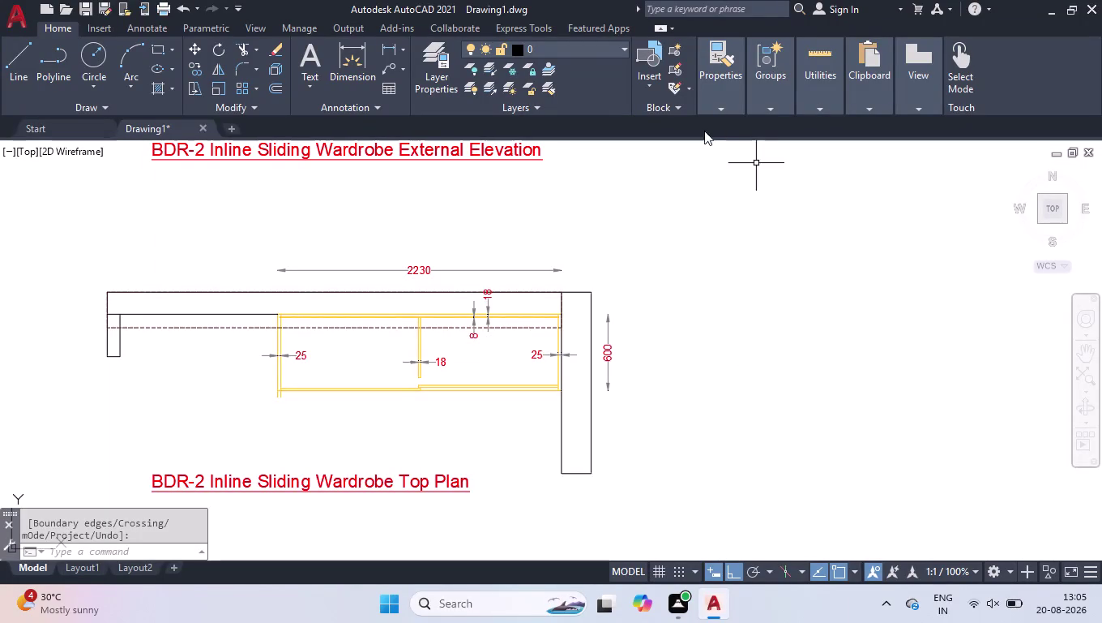
Change the ISO-25 dimension style's text height to 40.
scroll(up, 3)
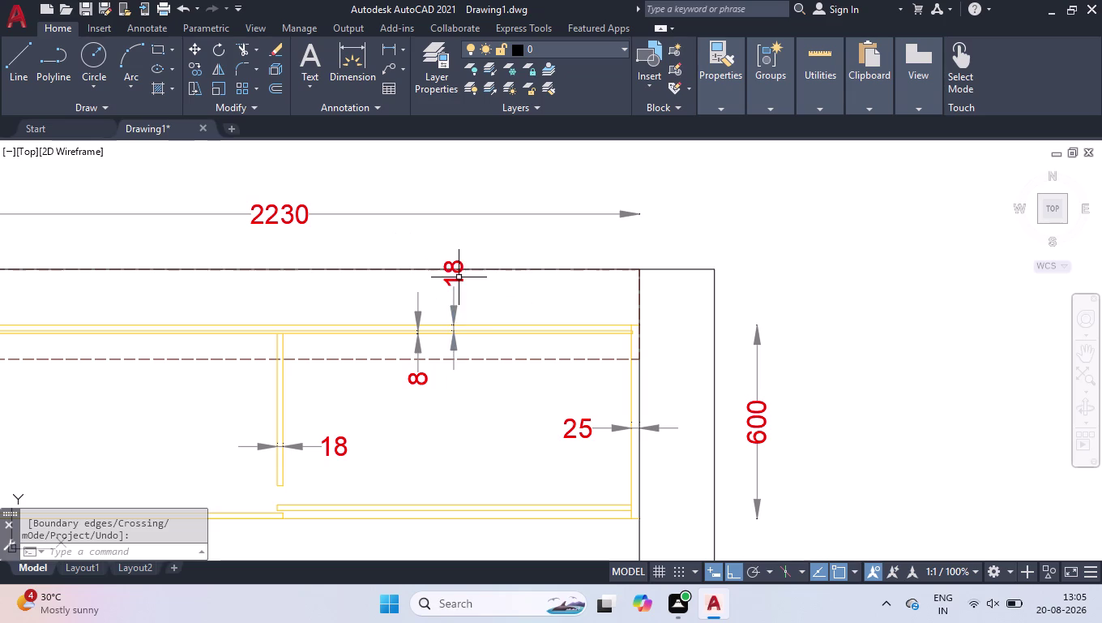
scroll(down, 3)
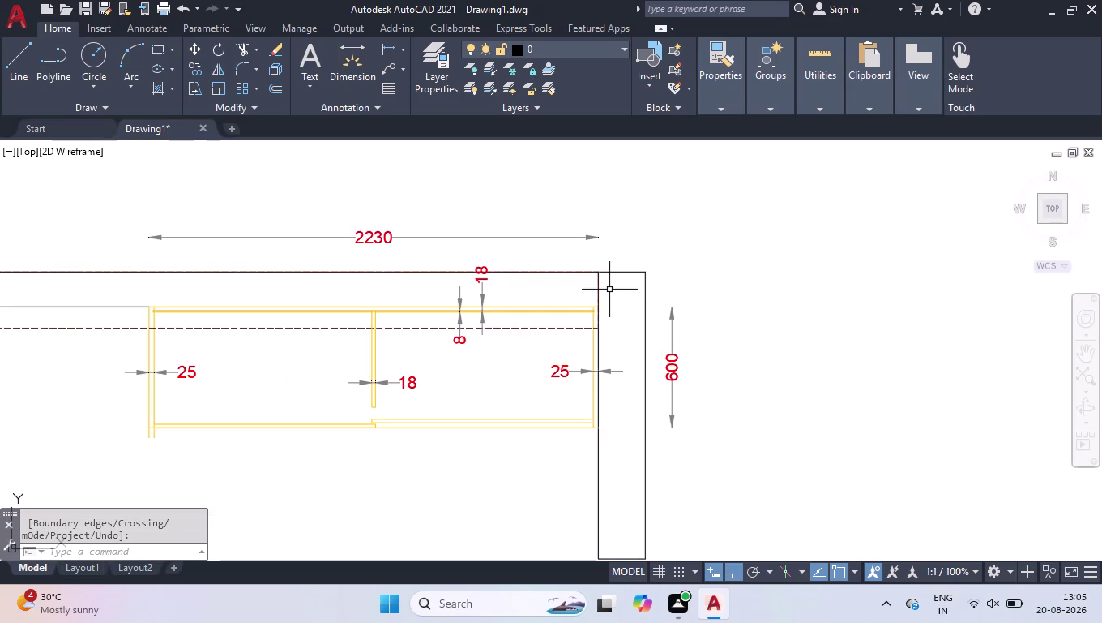
key(d)
key(Return)
click(719, 257)
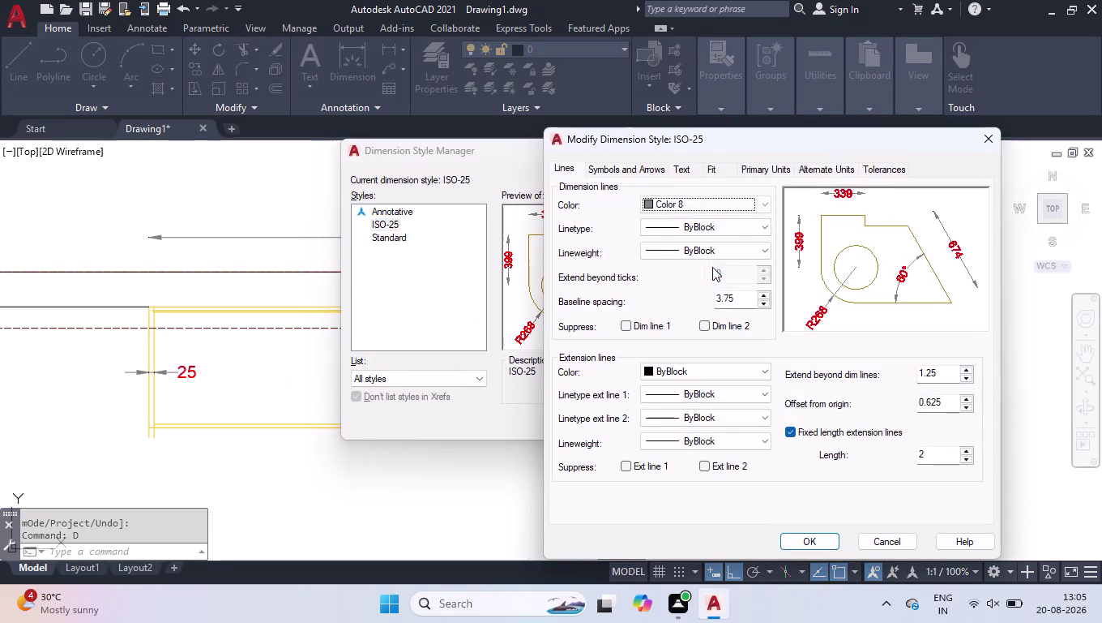
click(686, 174)
drag(750, 287, 675, 299)
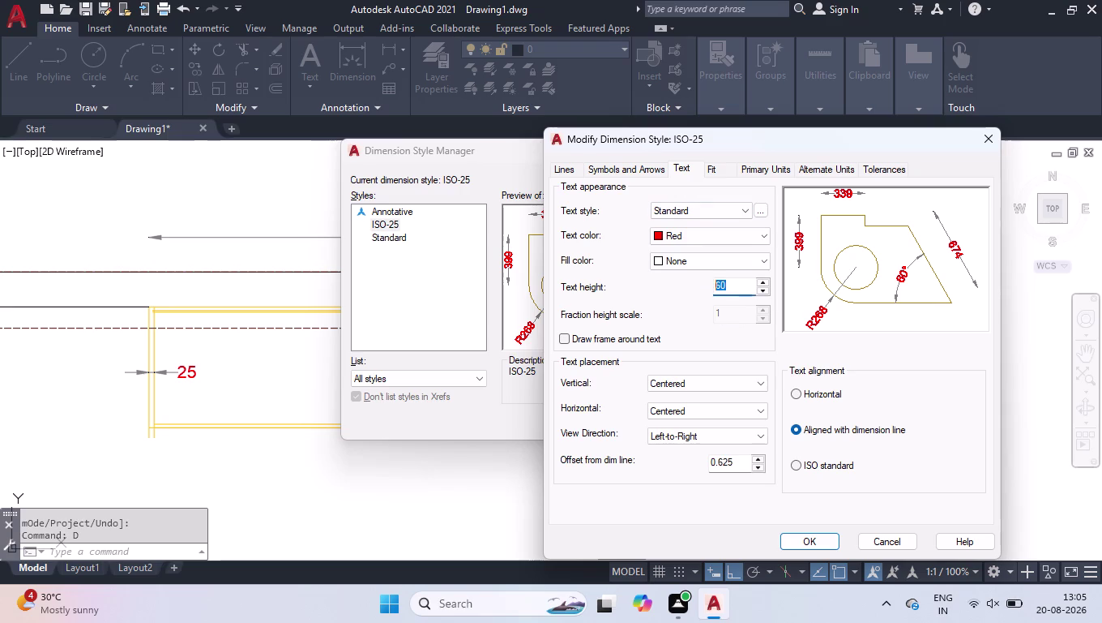
drag(676, 299, 671, 300)
text(40)
key(Return)
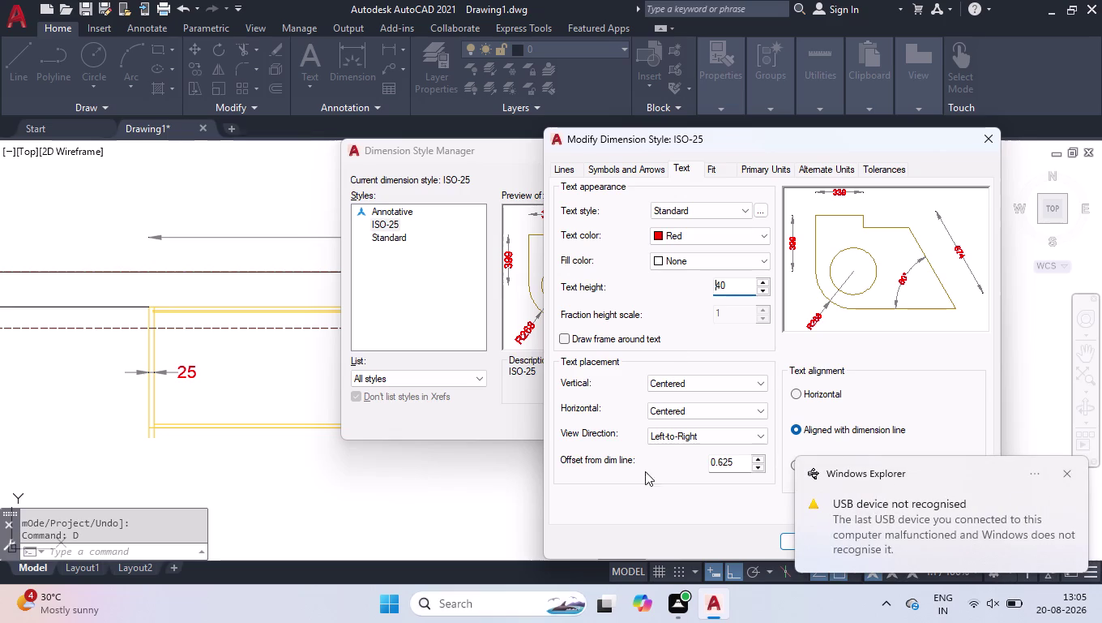
Accept the ISO-25 changes and close the Dimension Style Manager.
click(1064, 472)
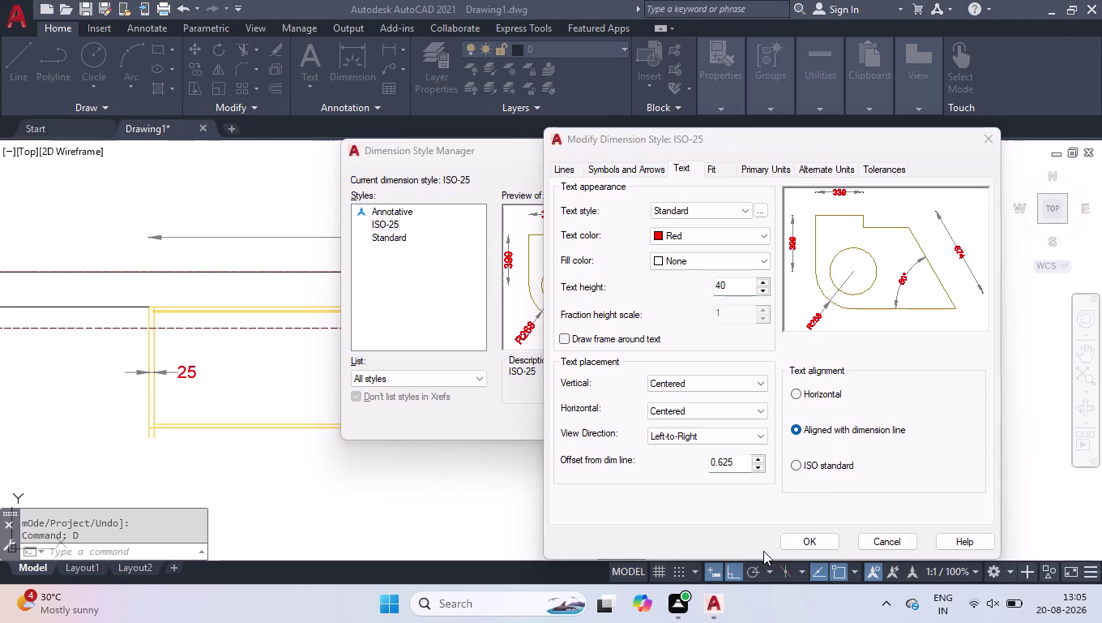
click(797, 543)
scroll(down, 3)
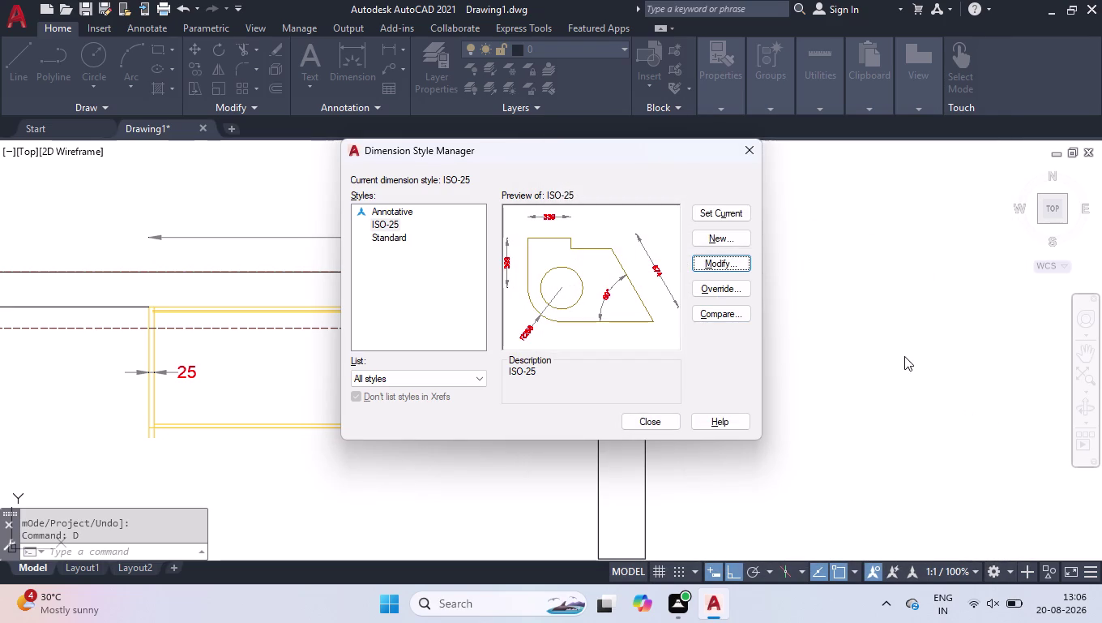
scroll(down, 3)
click(709, 210)
click(642, 428)
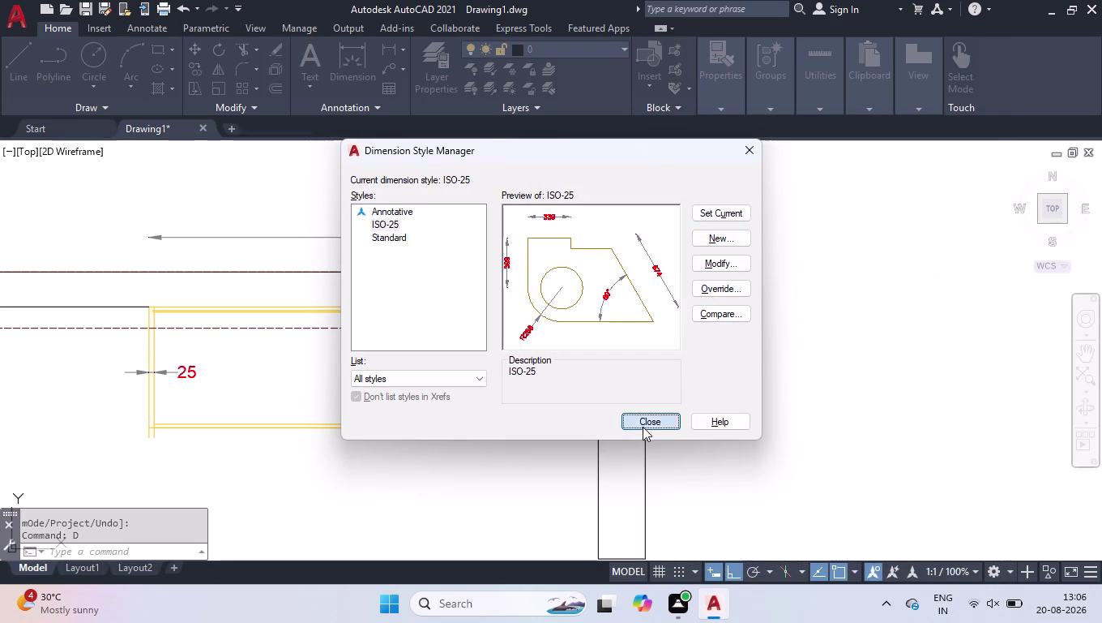
scroll(down, 3)
Switch to Layout1 and delete its default viewport.
scroll(down, 3)
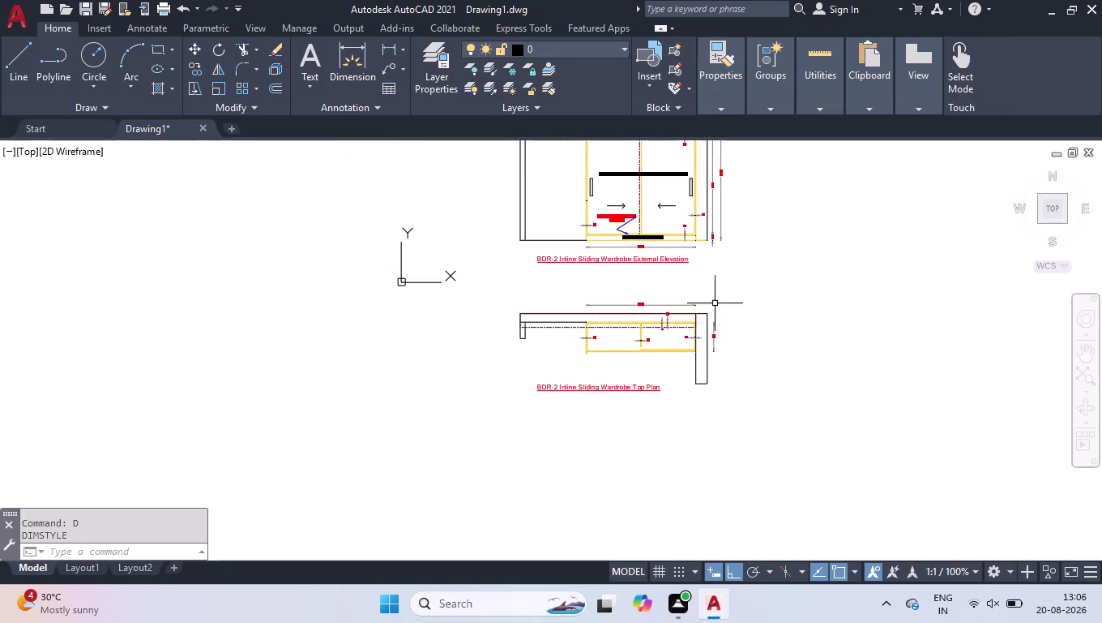
scroll(up, 3)
scroll(up, 3)
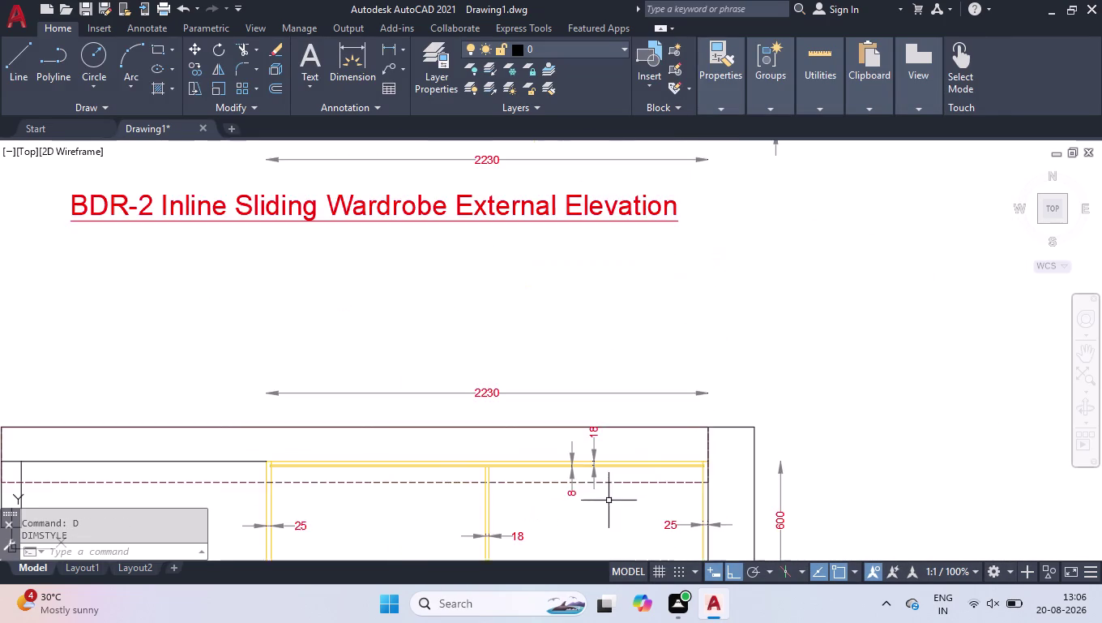
scroll(up, 3)
scroll(down, 3)
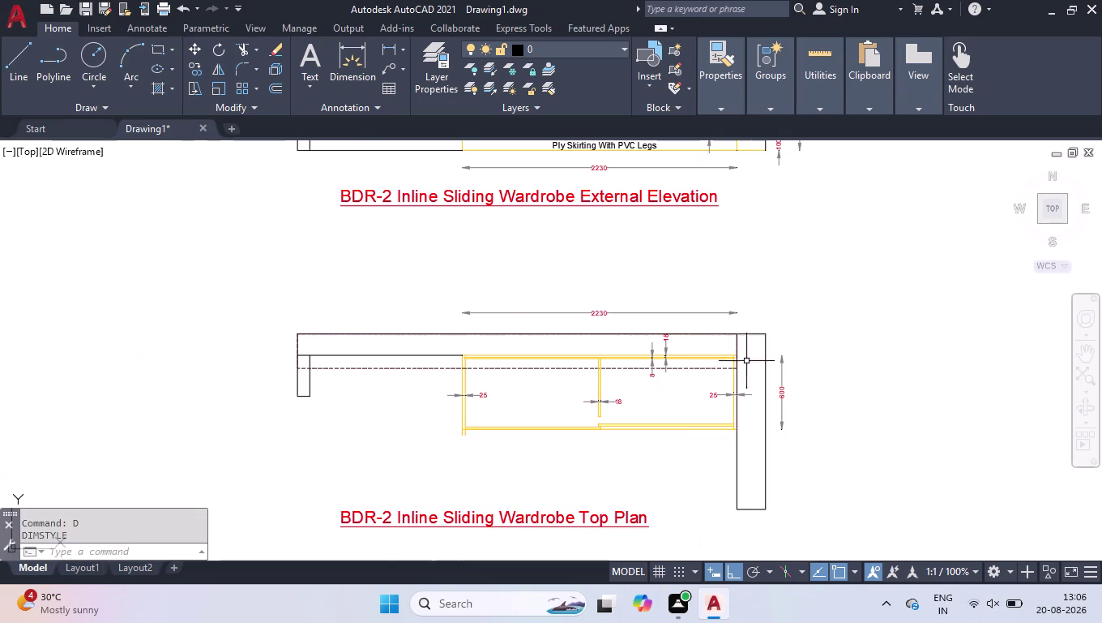
scroll(down, 3)
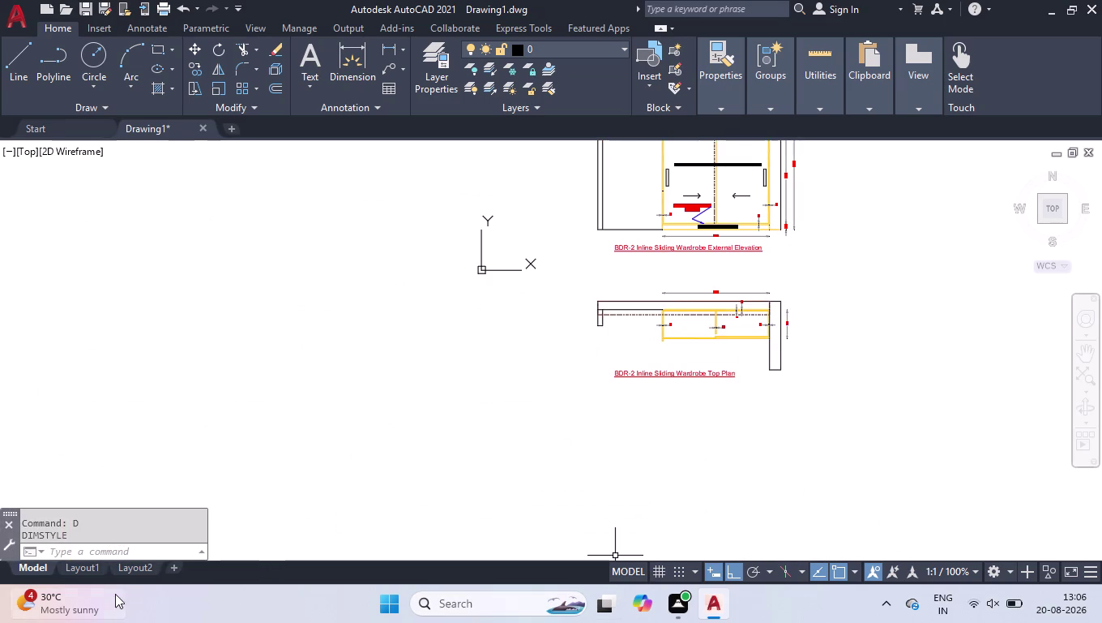
click(78, 567)
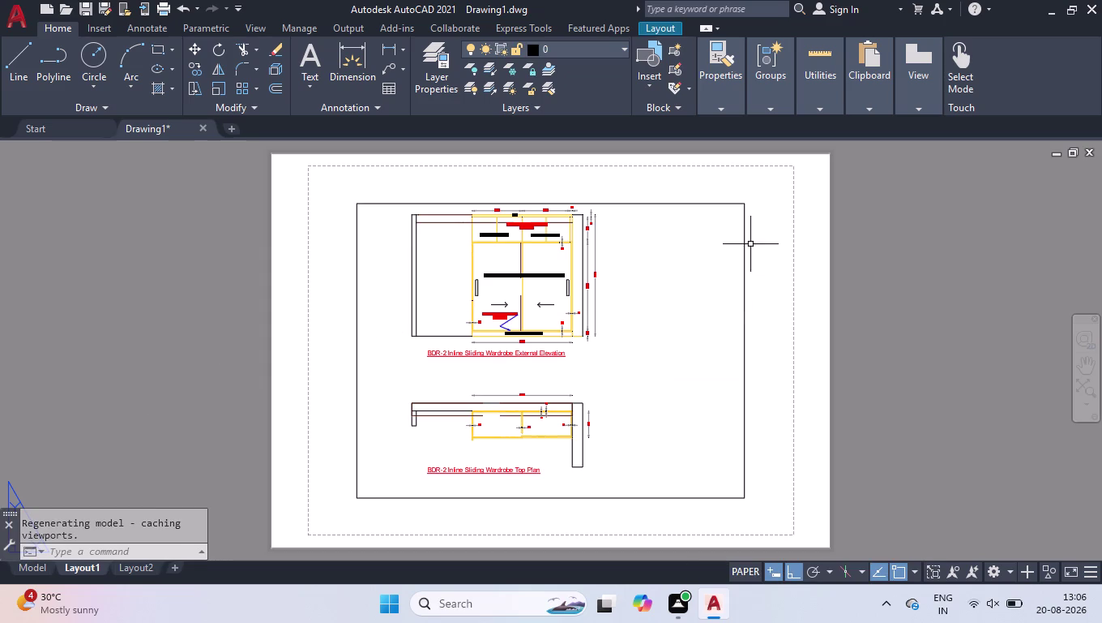
click(744, 209)
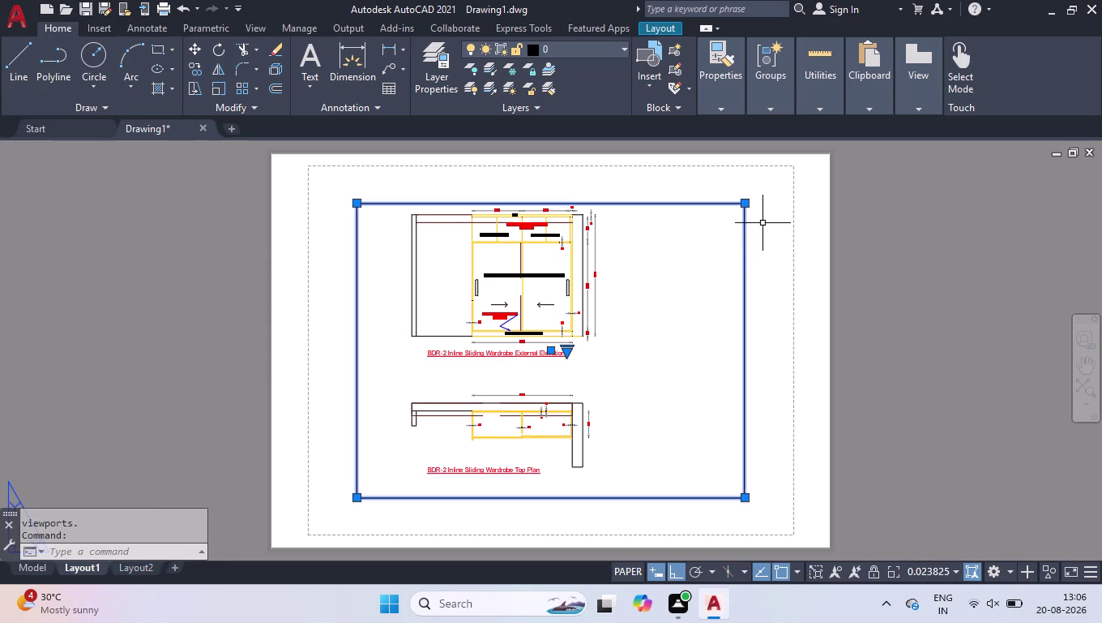
key(Delete)
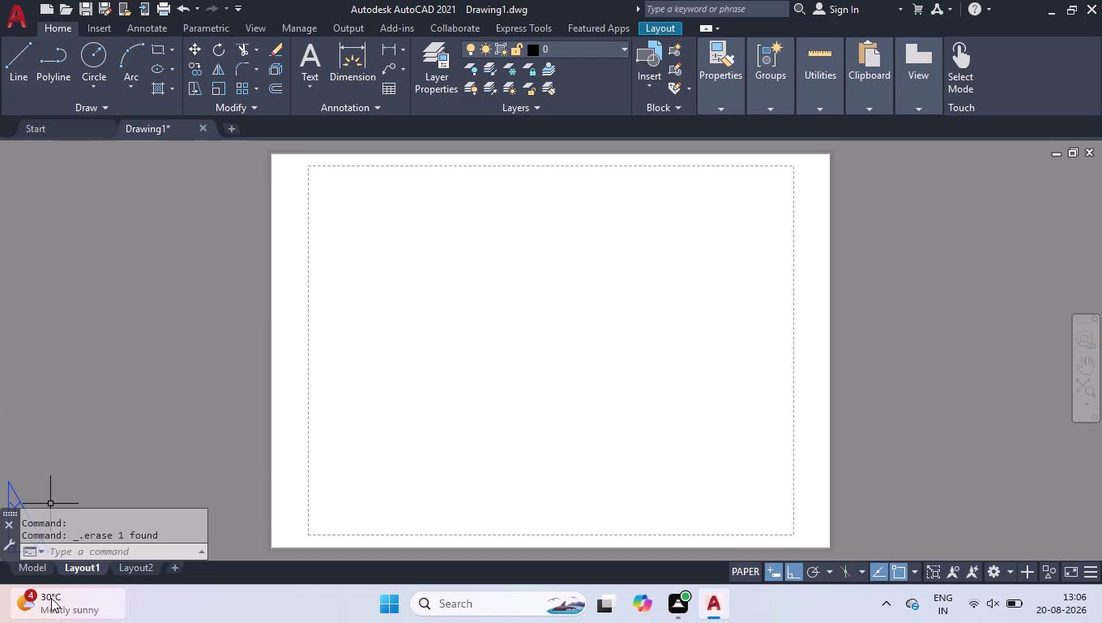
Edit Layout1's page setup to plot with DWG To PDF.pc3.
right_click(69, 569)
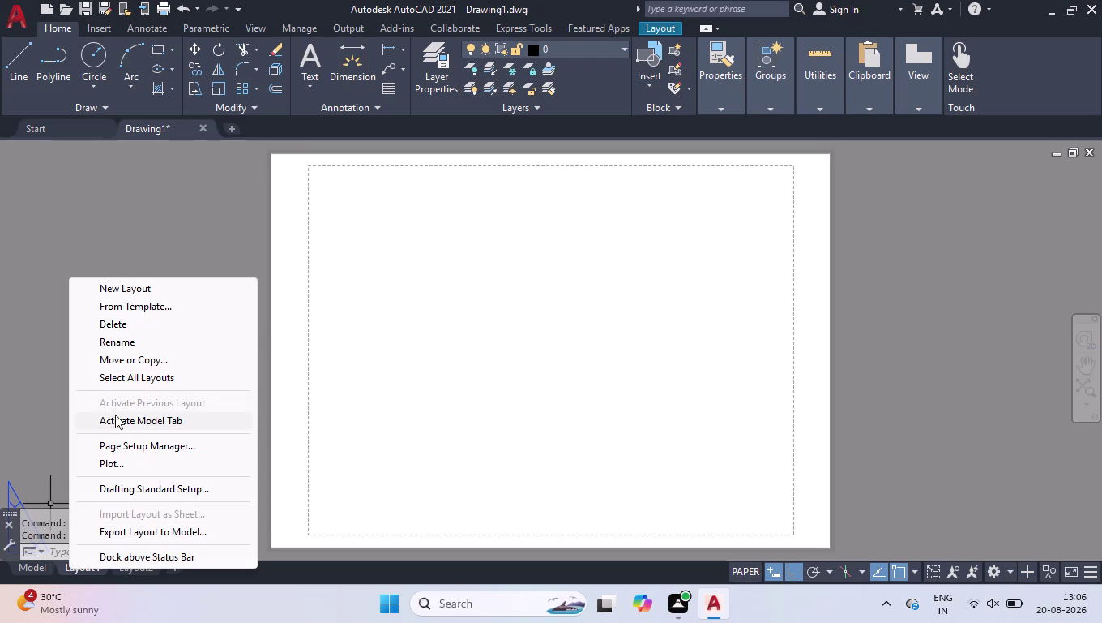
click(160, 443)
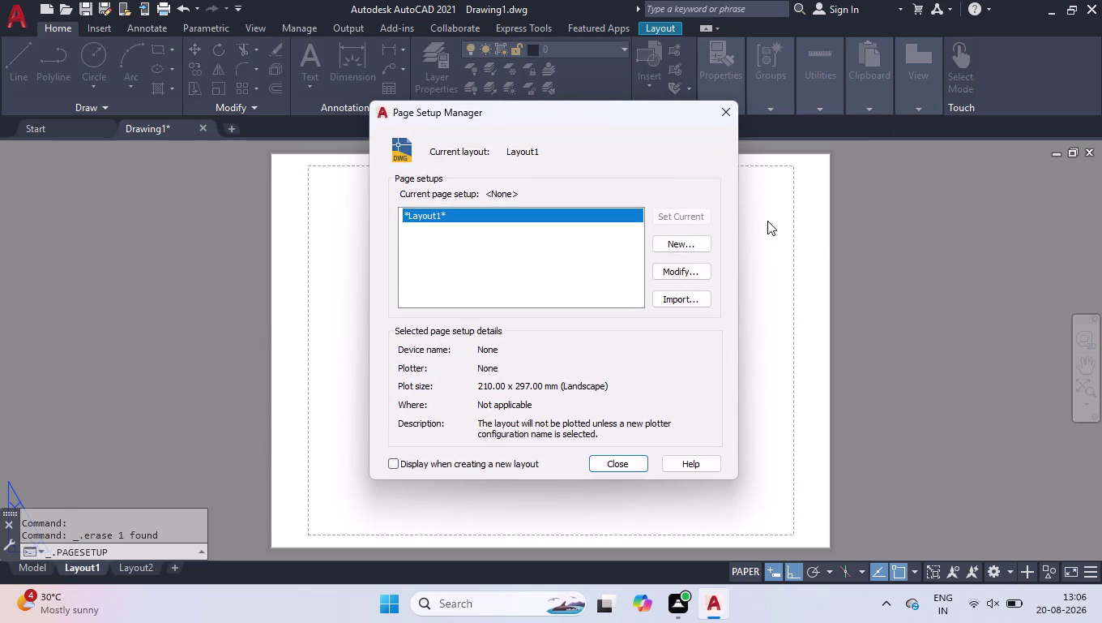
click(709, 270)
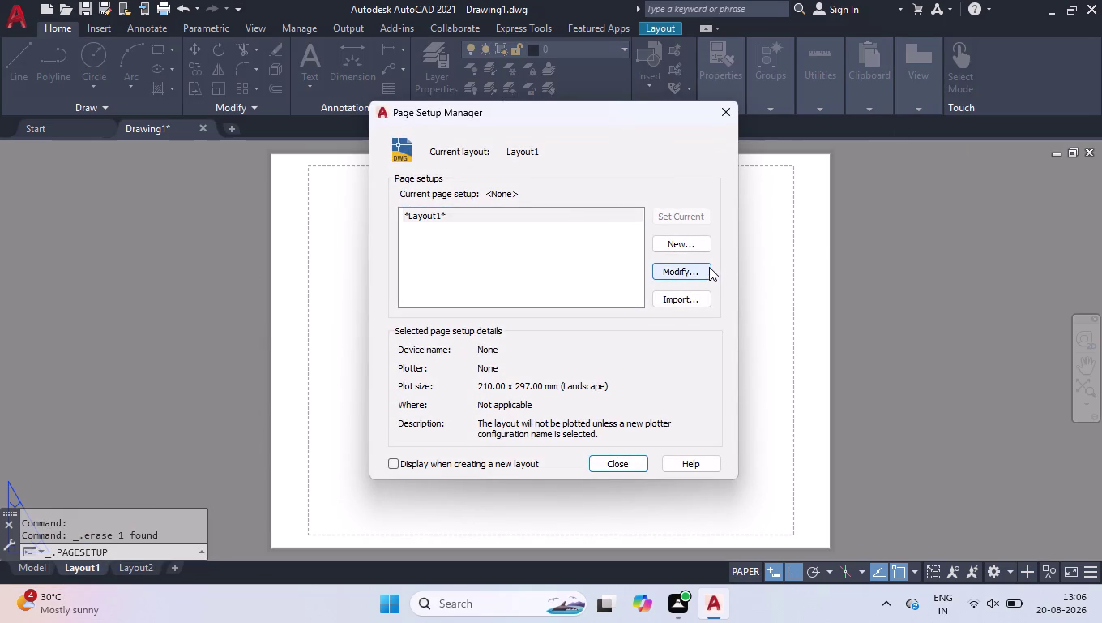
click(395, 187)
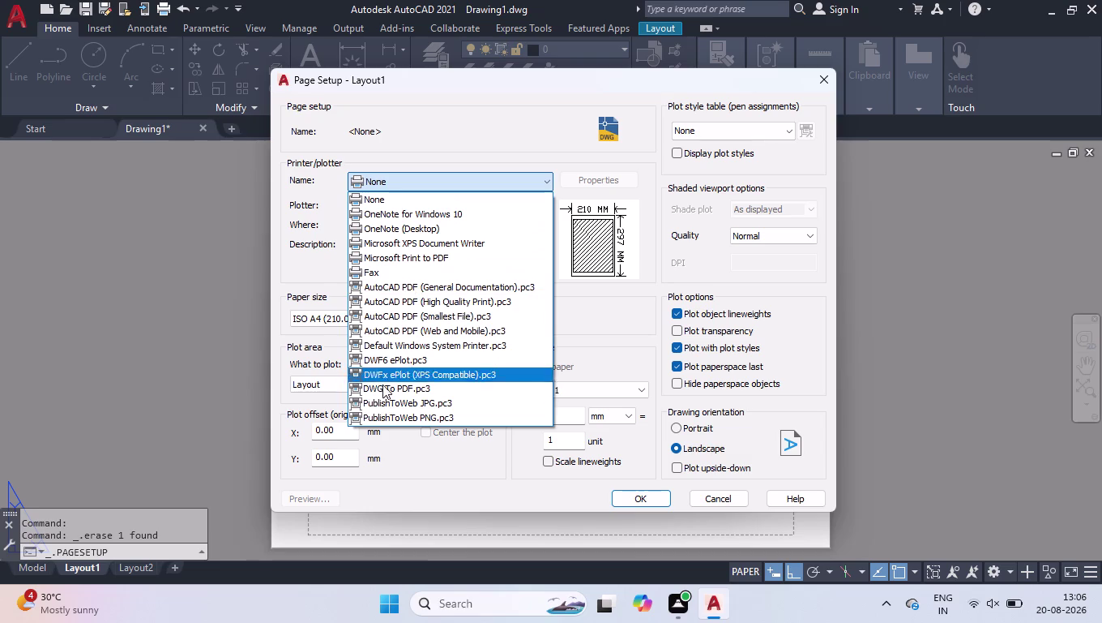
click(393, 387)
Choose ISO full bleed A3 (297 x 420 mm) paper and close the Page Setup Manager.
click(408, 315)
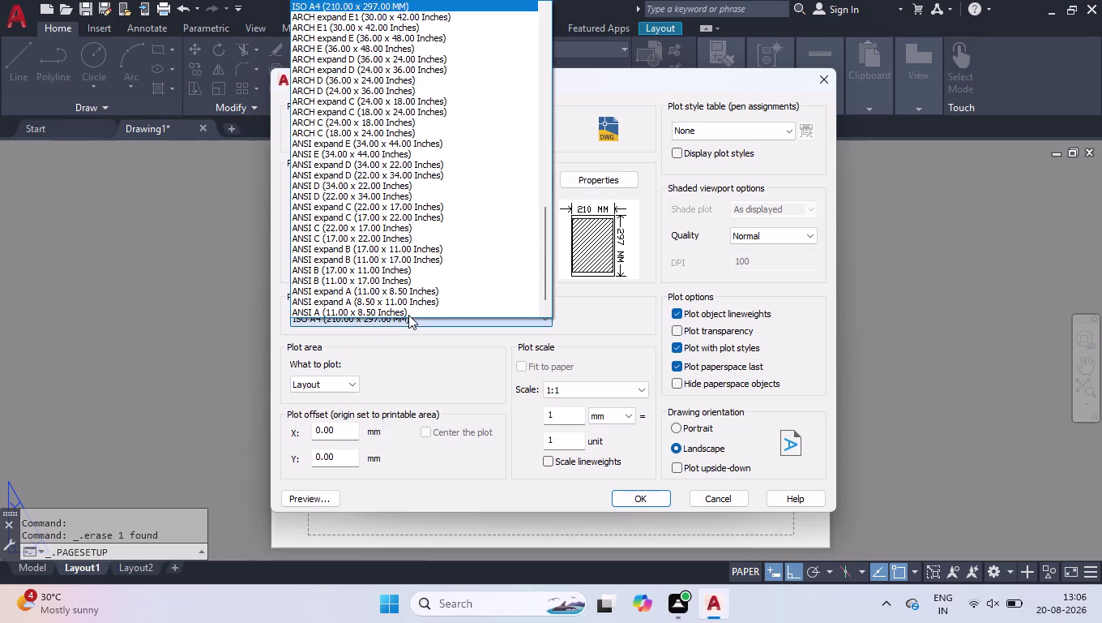
scroll(up, 3)
scroll(up, 3)
scroll(up, 3)
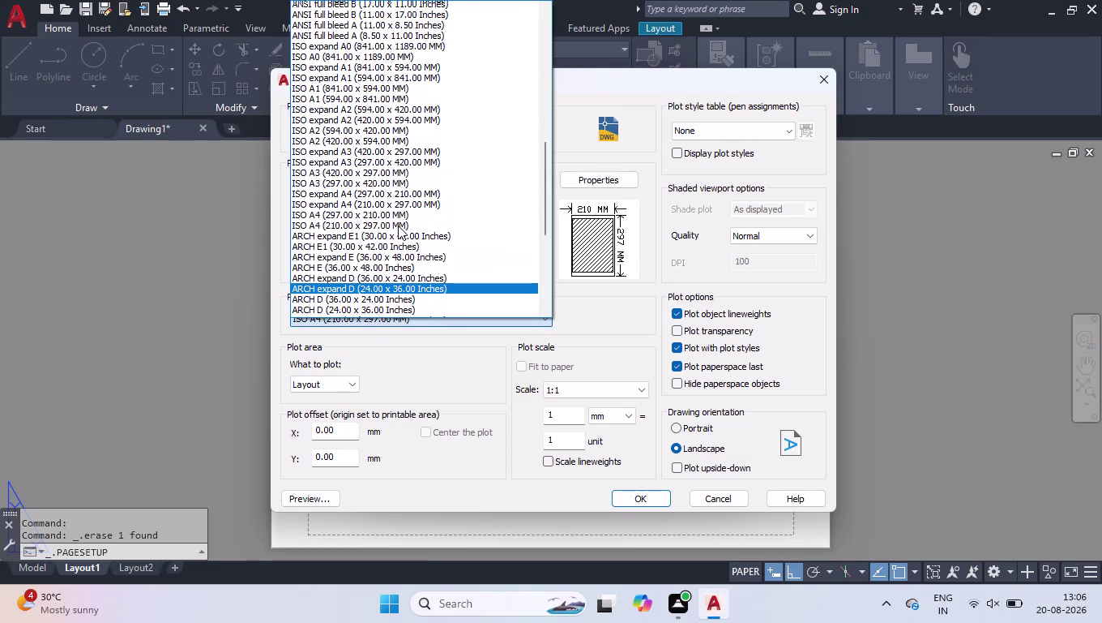
scroll(down, 3)
scroll(up, 3)
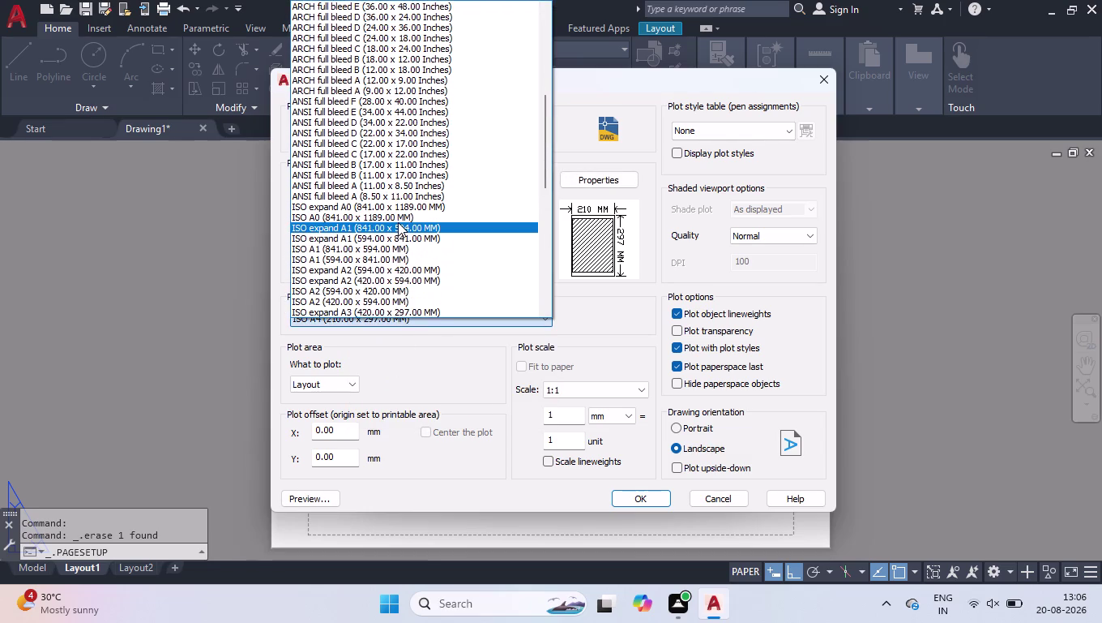
scroll(up, 3)
scroll(up, 3)
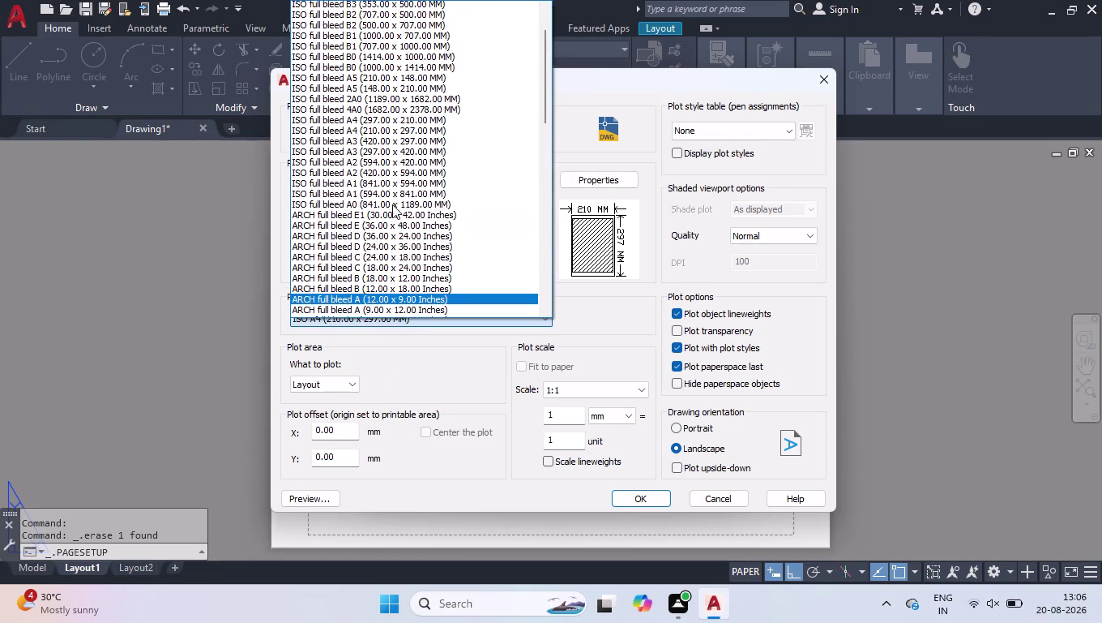
scroll(up, 3)
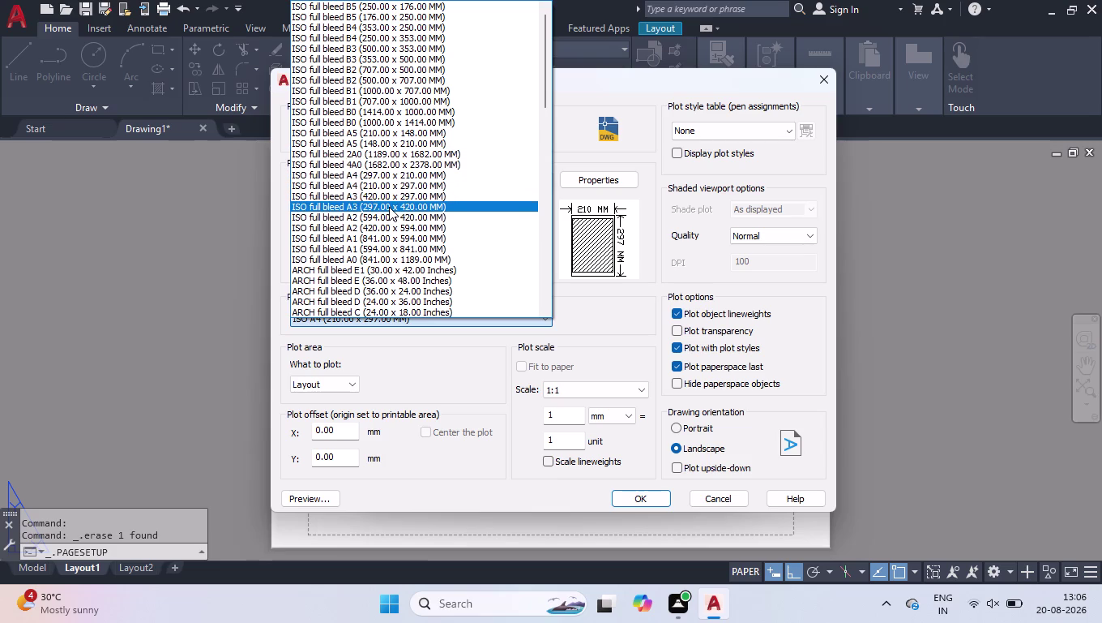
click(389, 207)
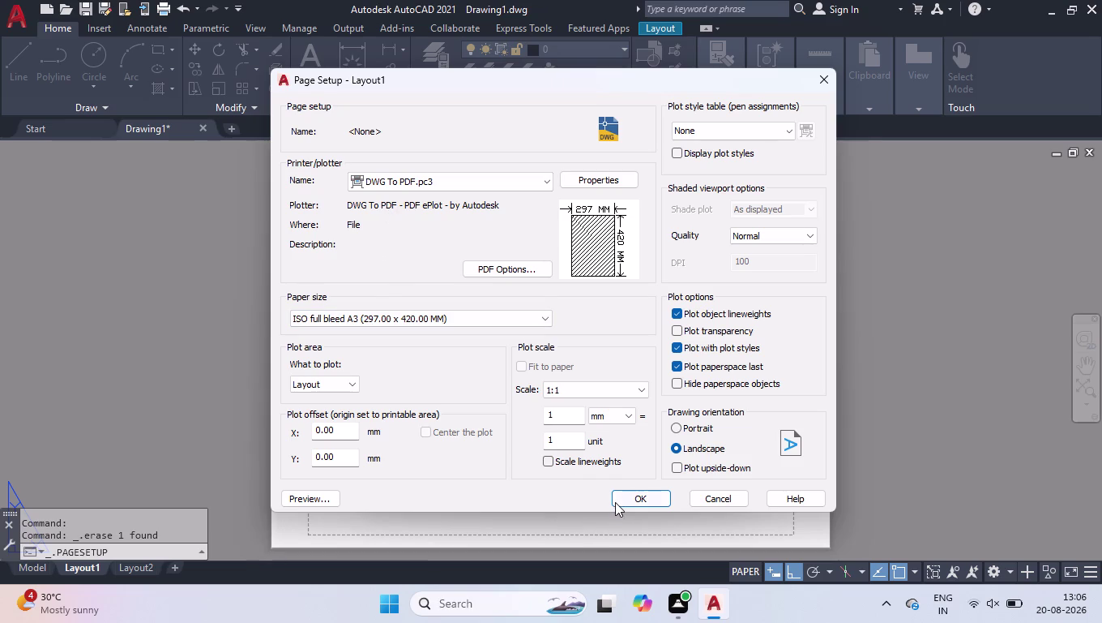
click(613, 500)
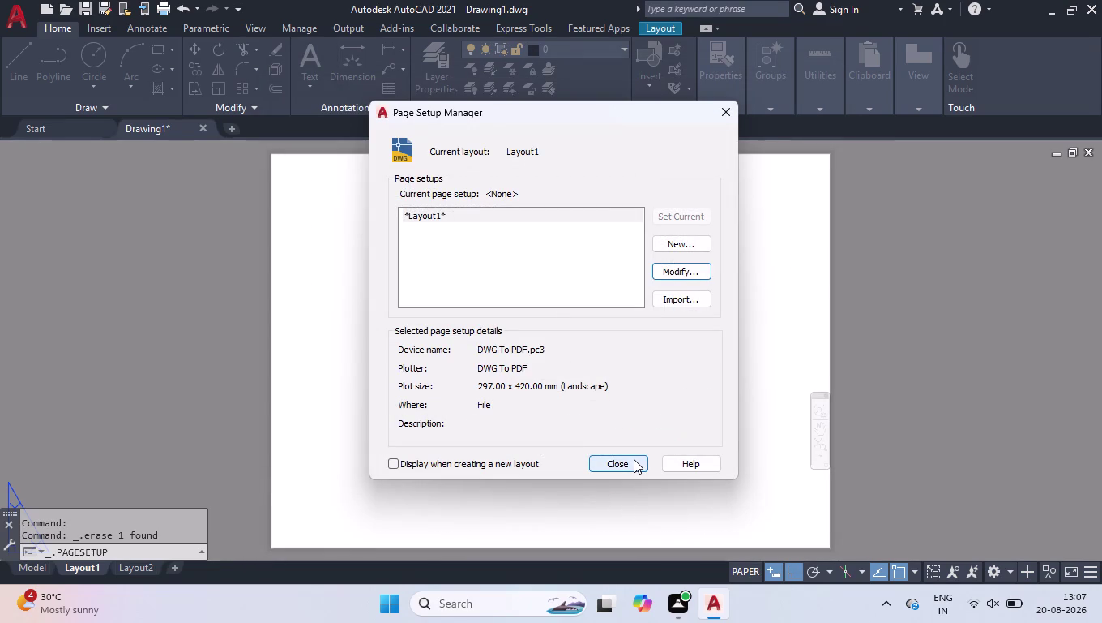
click(634, 458)
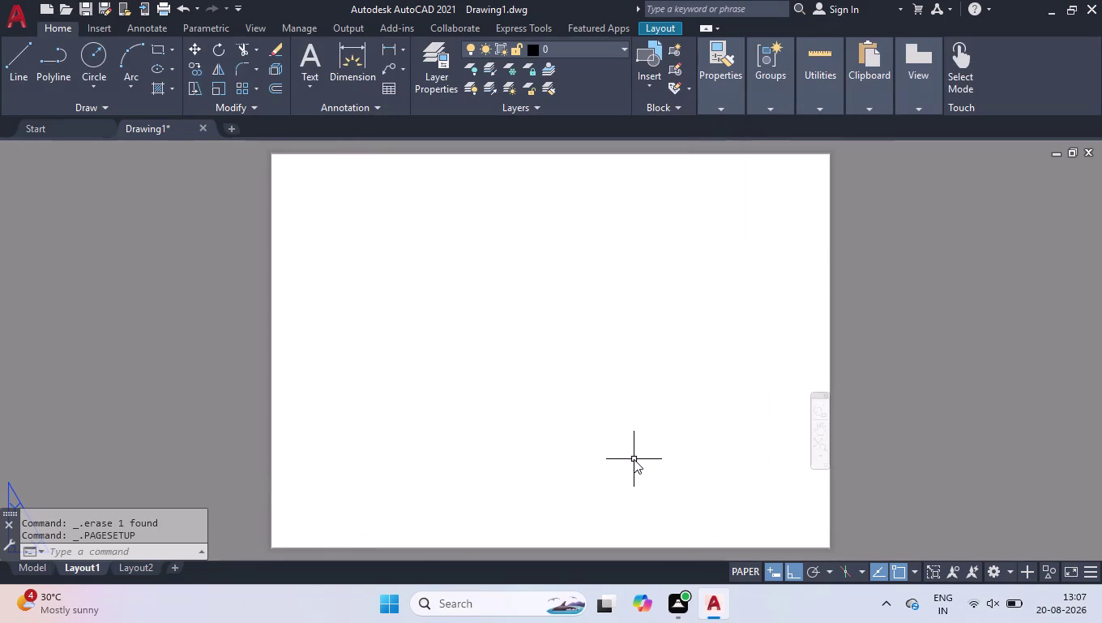
Create an MV viewport from 0,0 to 297,420, then erase it as mis-sized.
text(mv)
key(Return)
text(0)
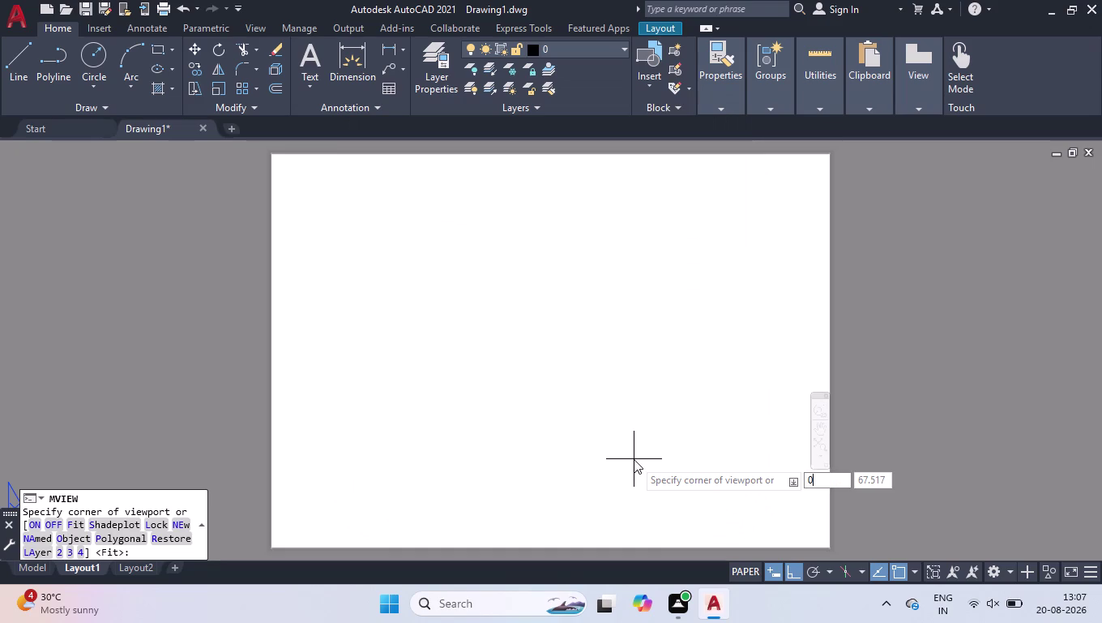
text(,0)
key(Return)
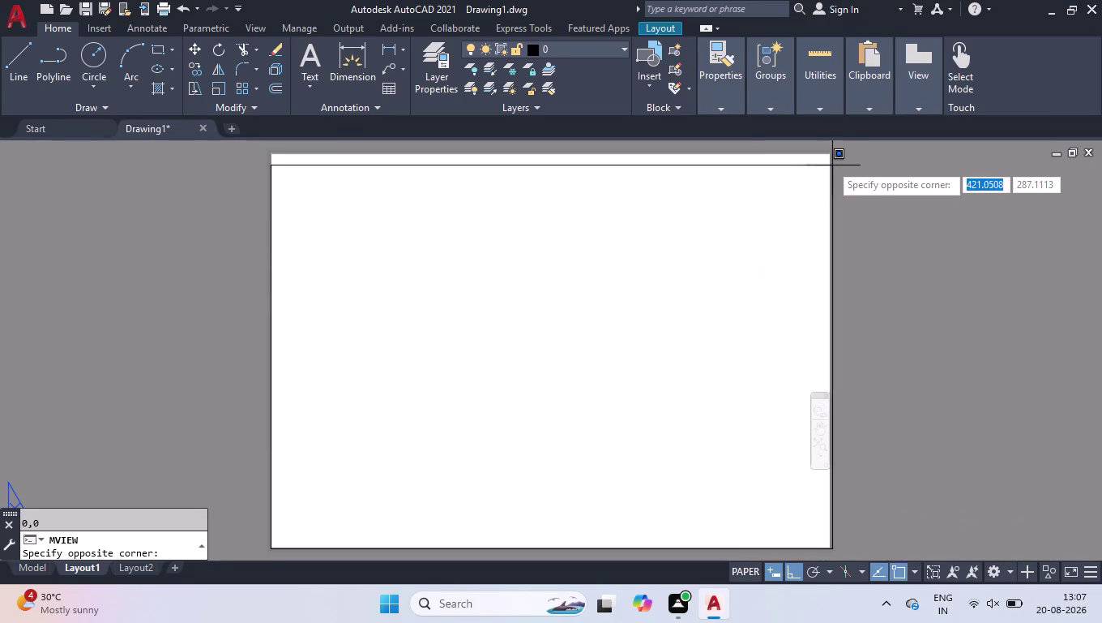
text(2)
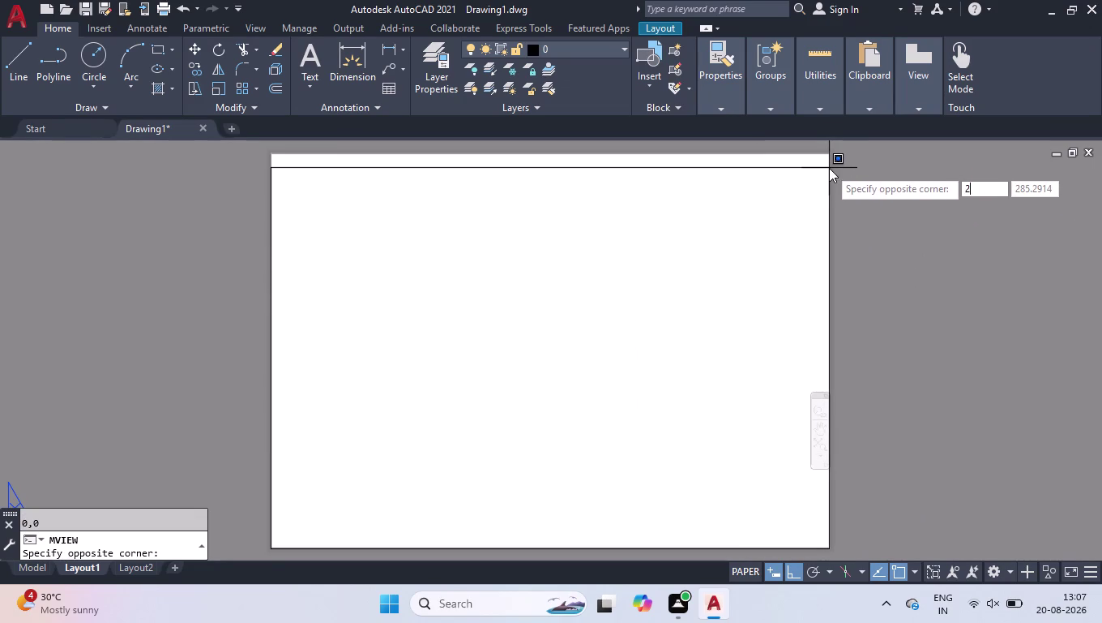
text(97,420)
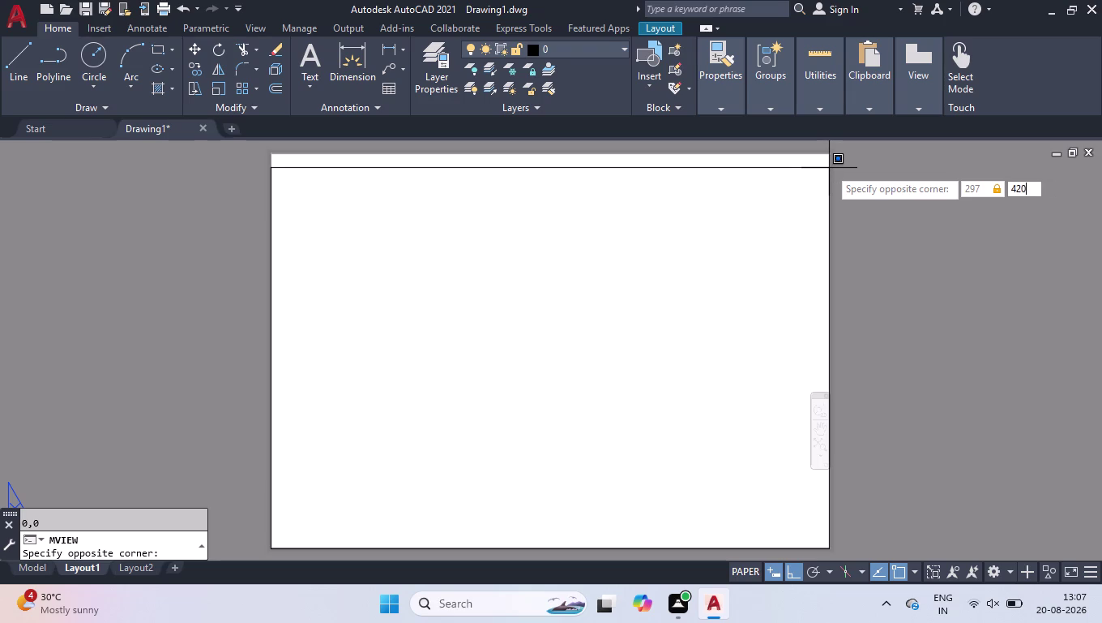
key(Return)
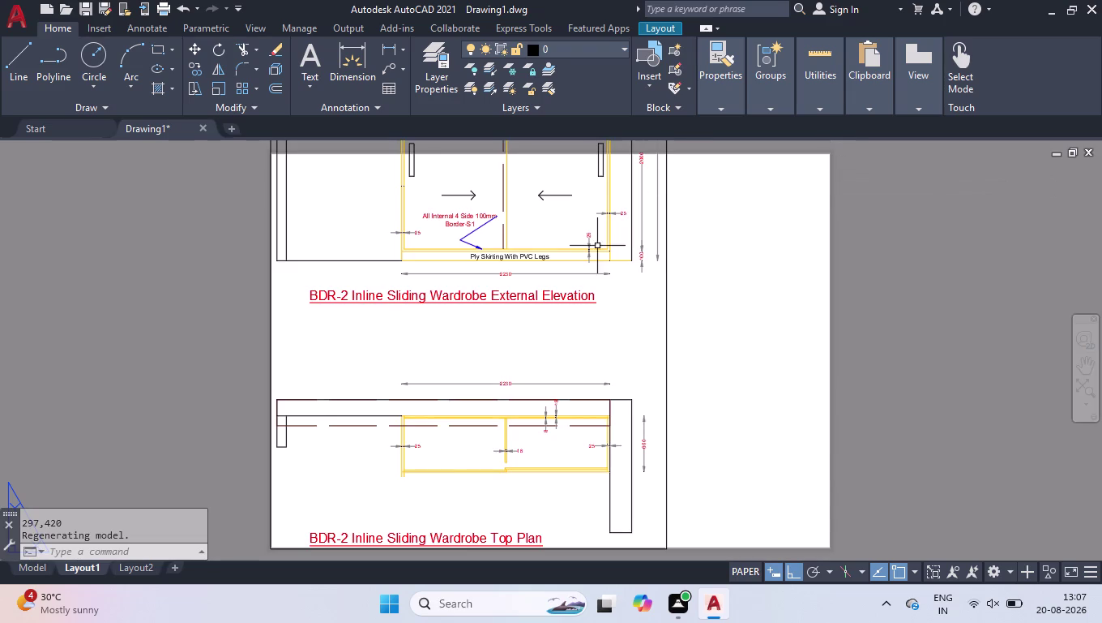
click(668, 287)
key(Delete)
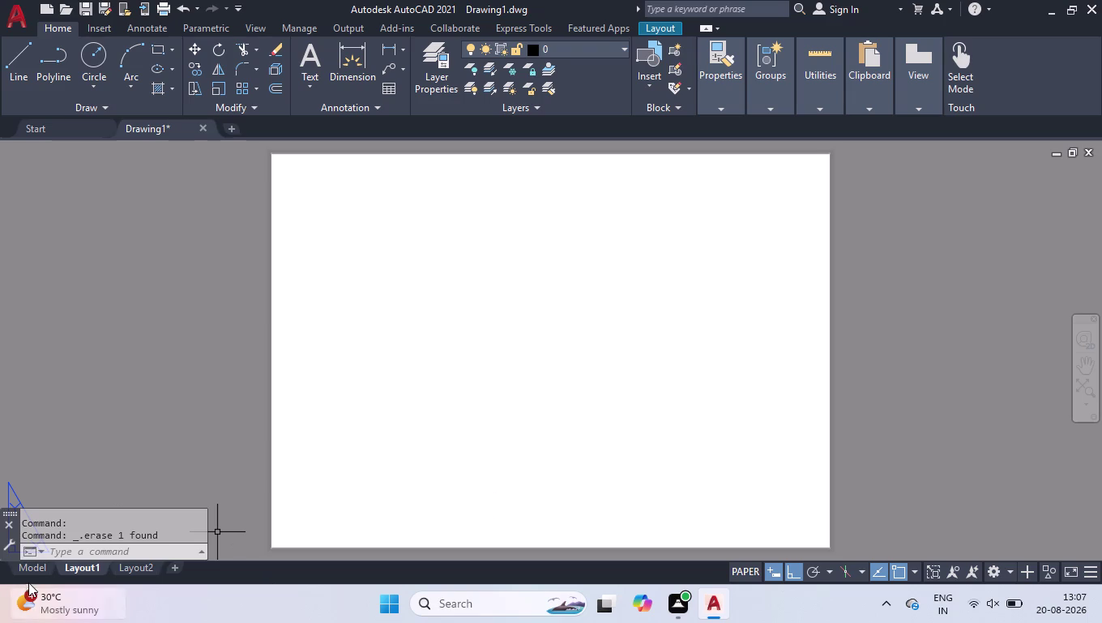
Set Layout1 to landscape ISO full bleed A3 (420 x 297) with Maximum shaded quality.
right_click(78, 565)
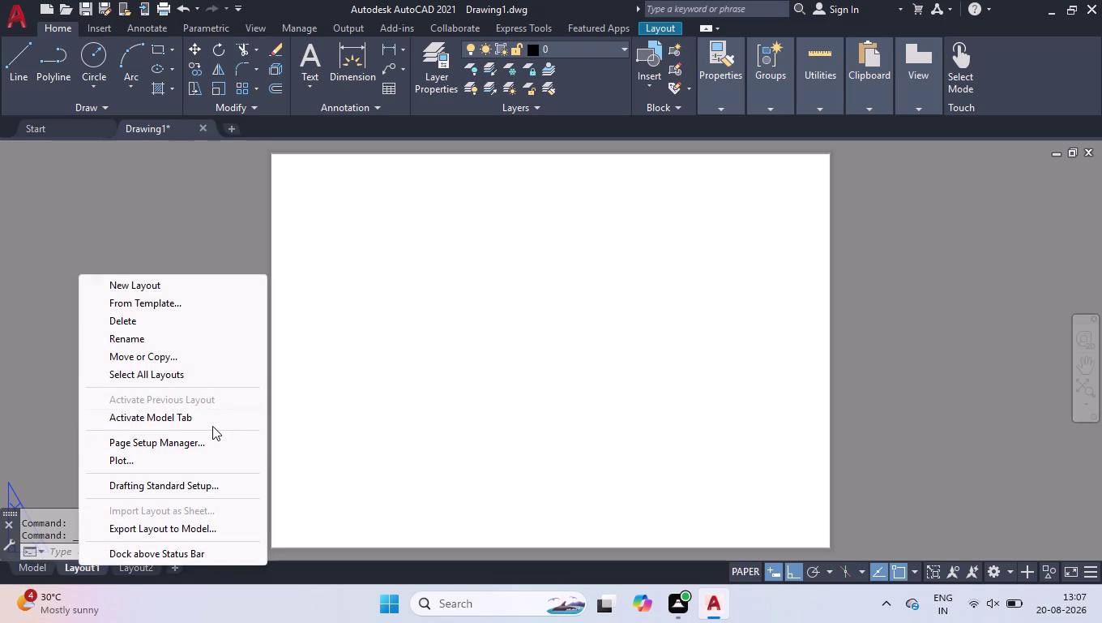
click(196, 448)
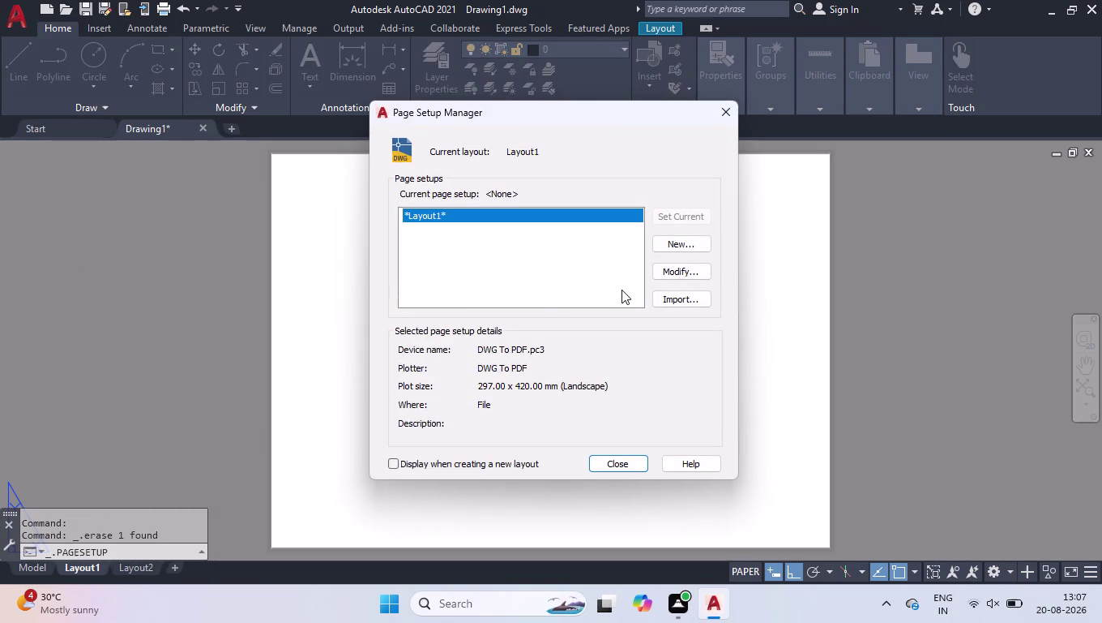
click(666, 273)
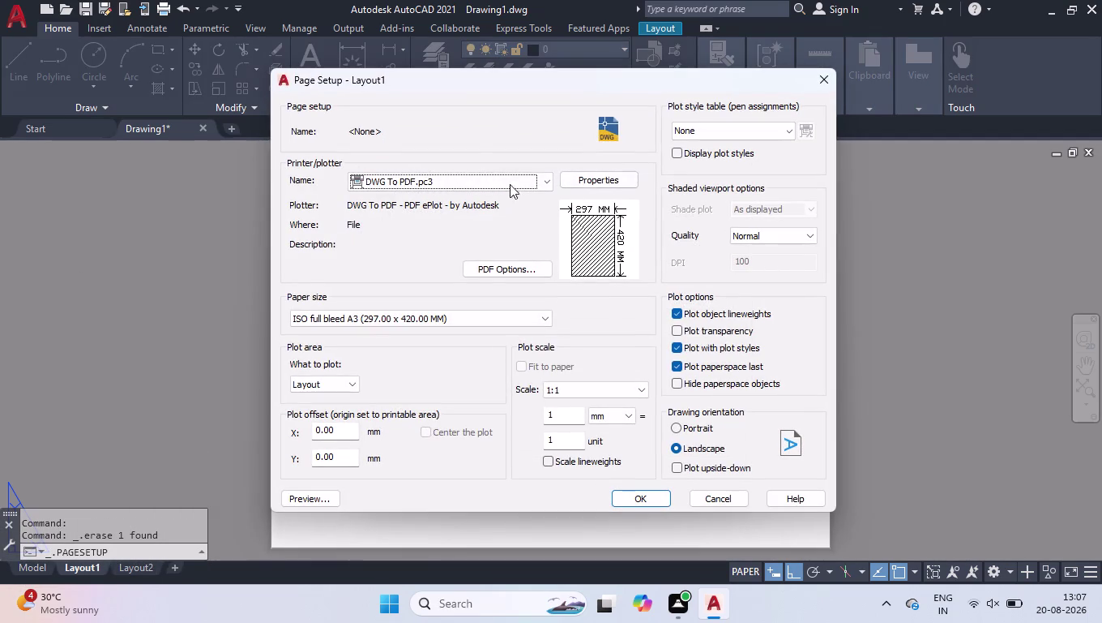
click(488, 180)
click(488, 180)
click(478, 316)
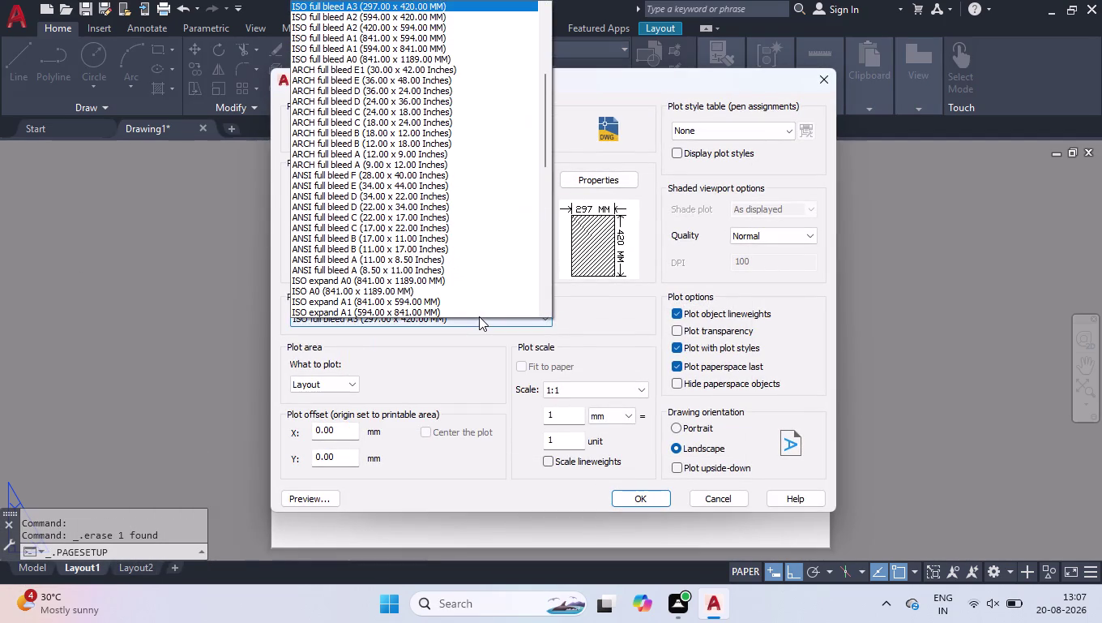
scroll(up, 3)
click(432, 63)
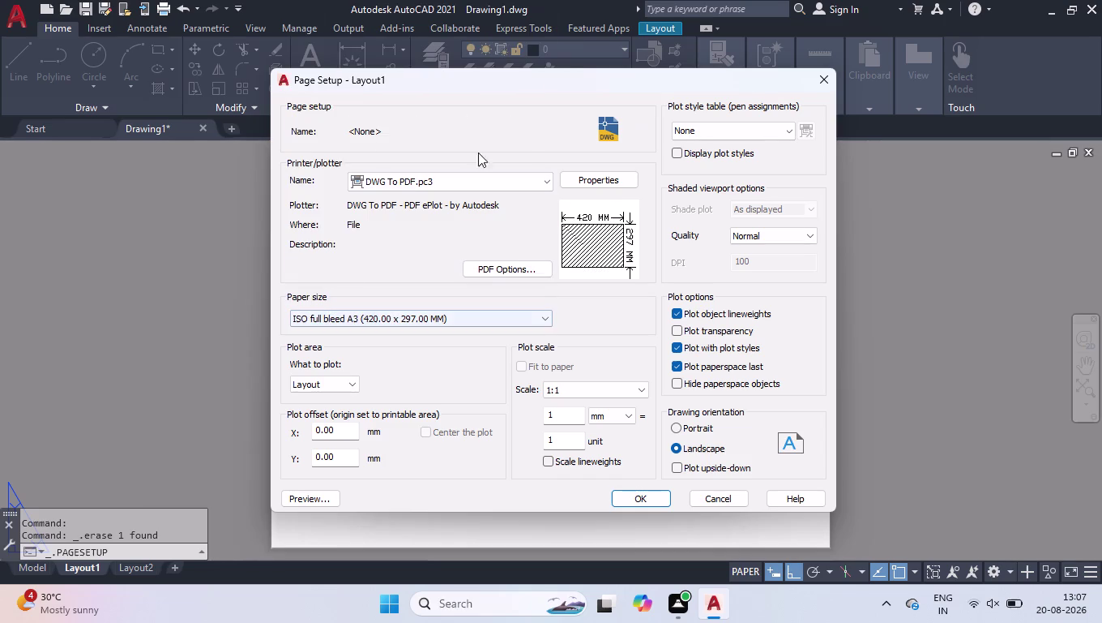
click(746, 231)
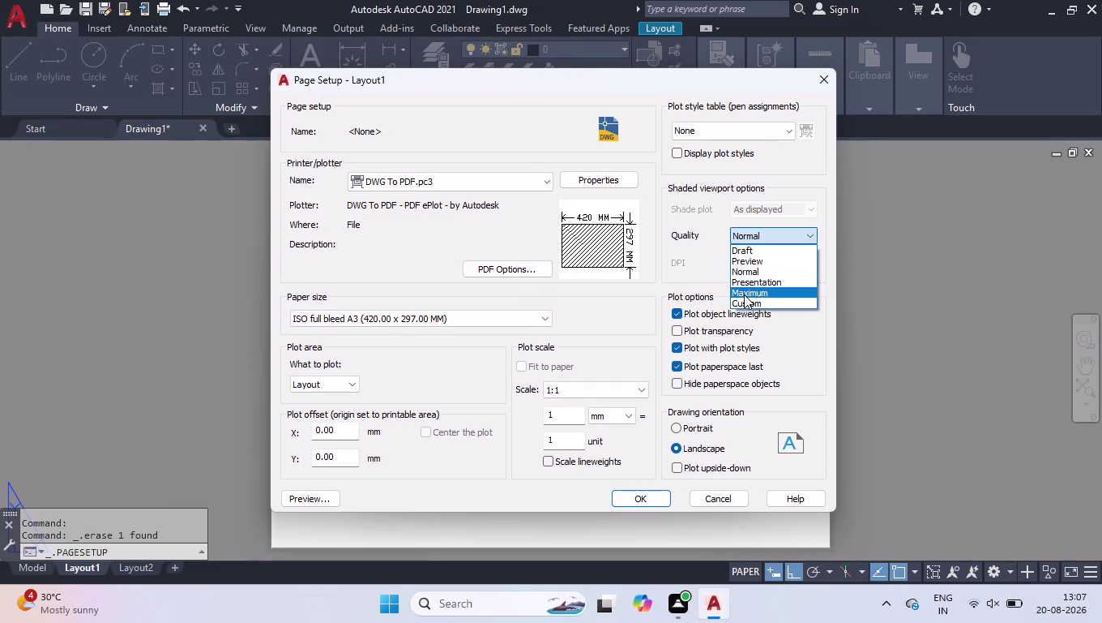
click(744, 293)
click(632, 494)
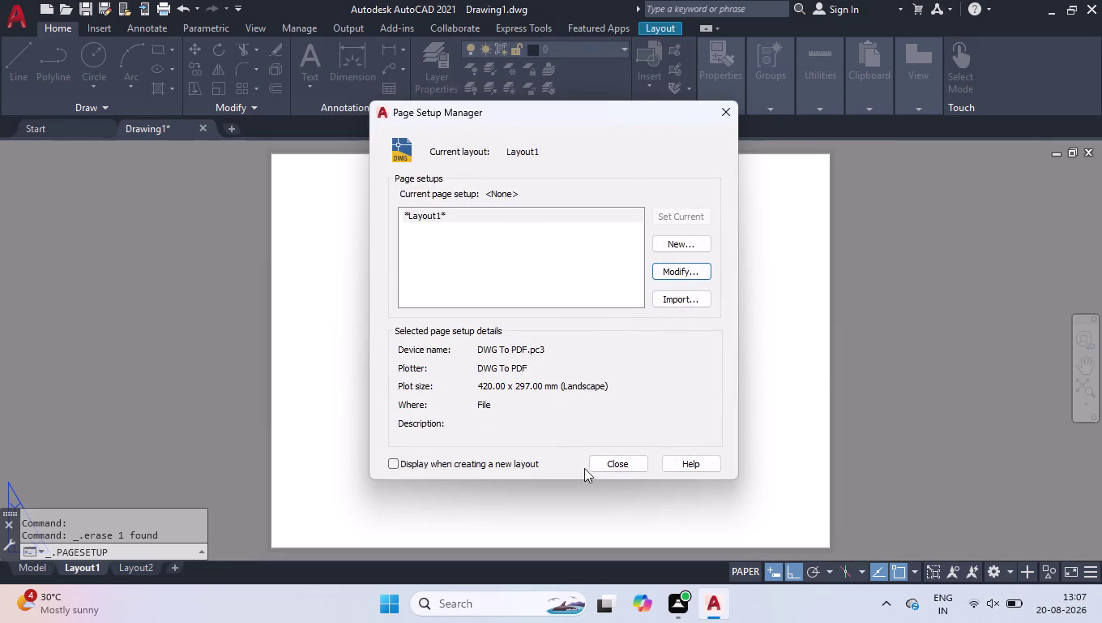
click(606, 466)
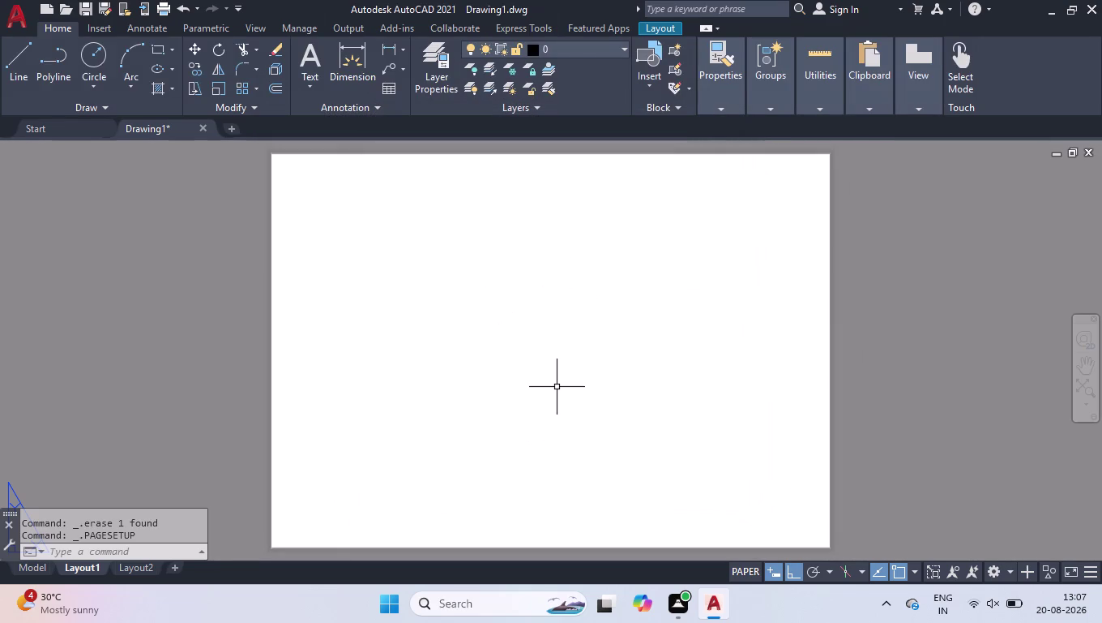
Create an MV viewport from 0,0 to 420,297 and zoom to view the sheet.
text(mv)
key(Return)
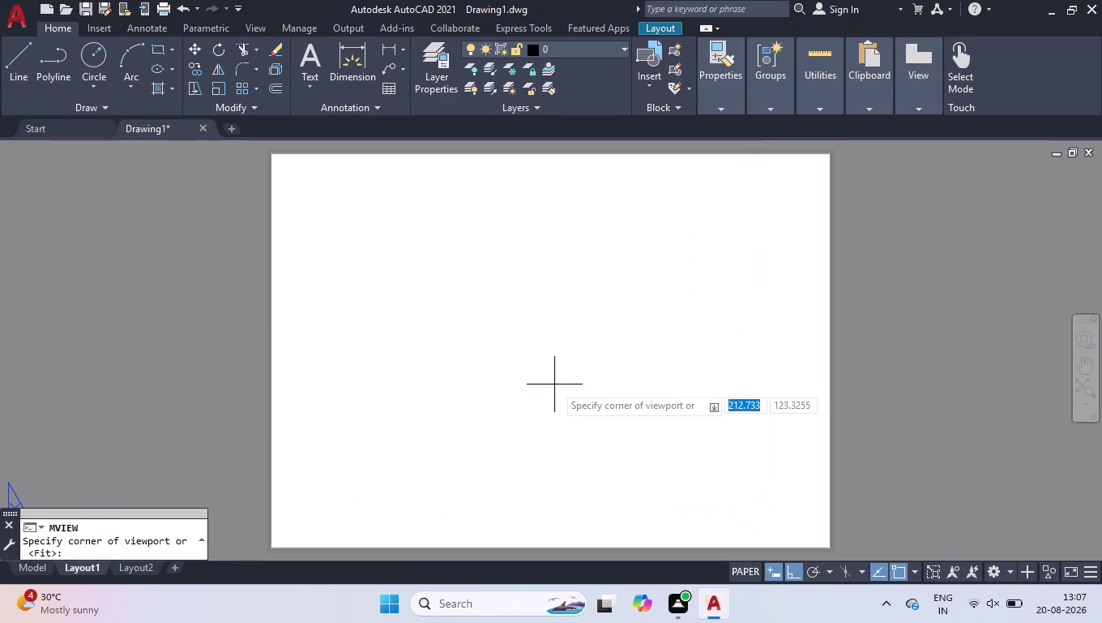
text(0,0)
key(Return)
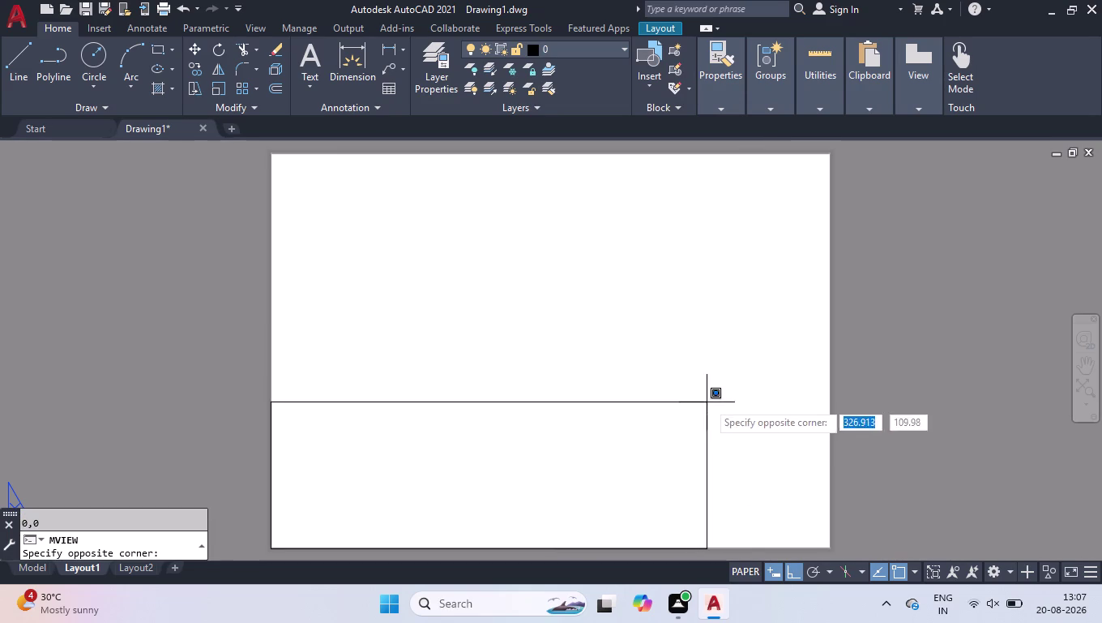
text(4)
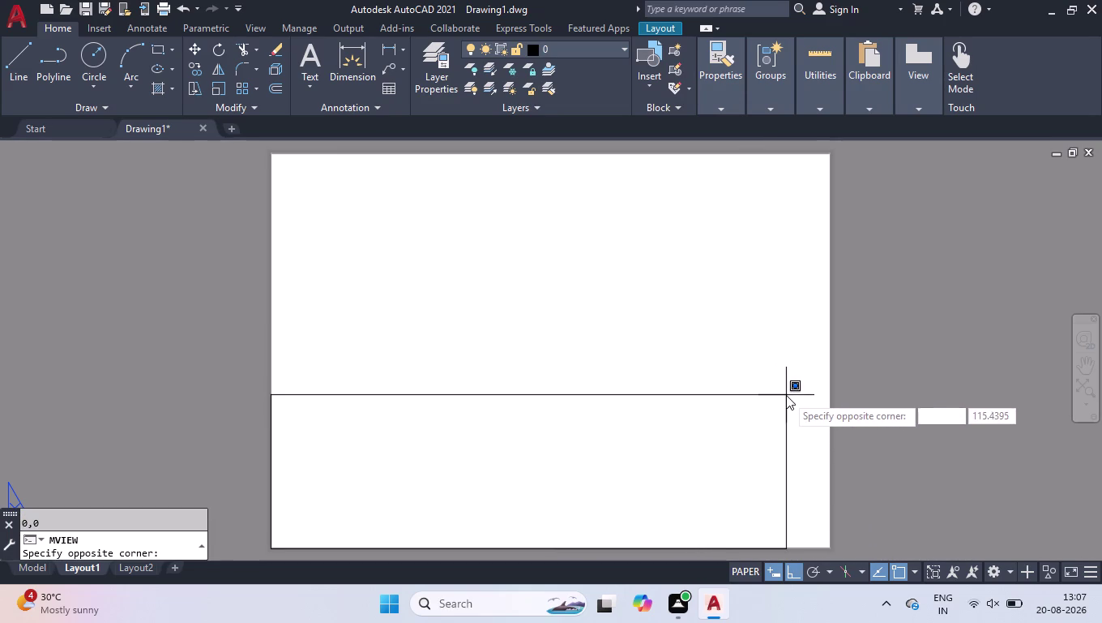
text(20,297)
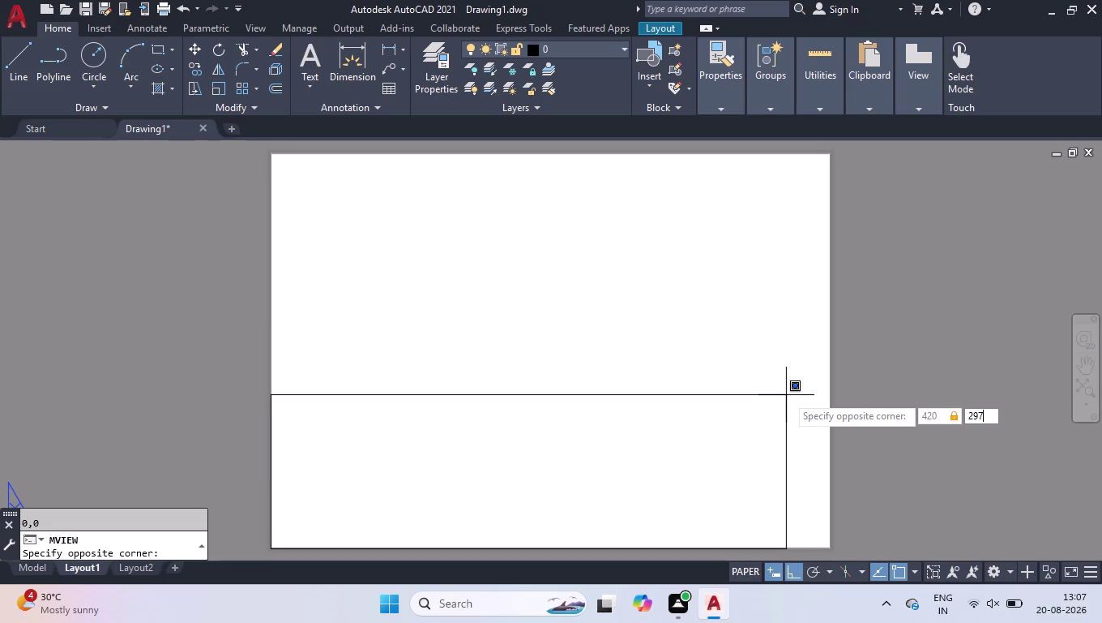
key(Return)
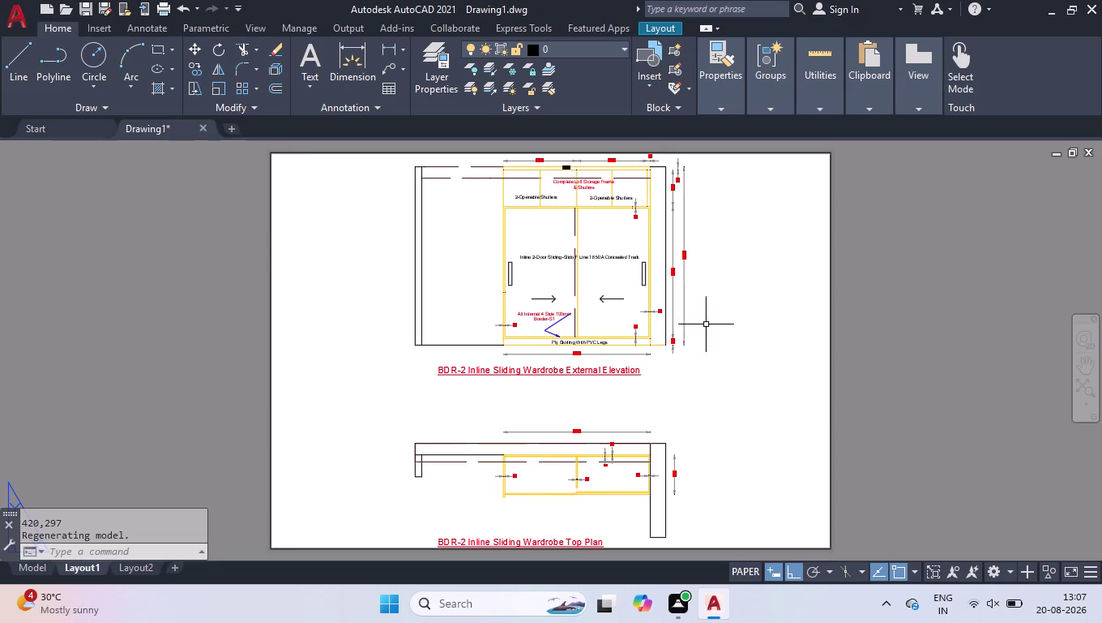
scroll(up, 3)
scroll(down, 3)
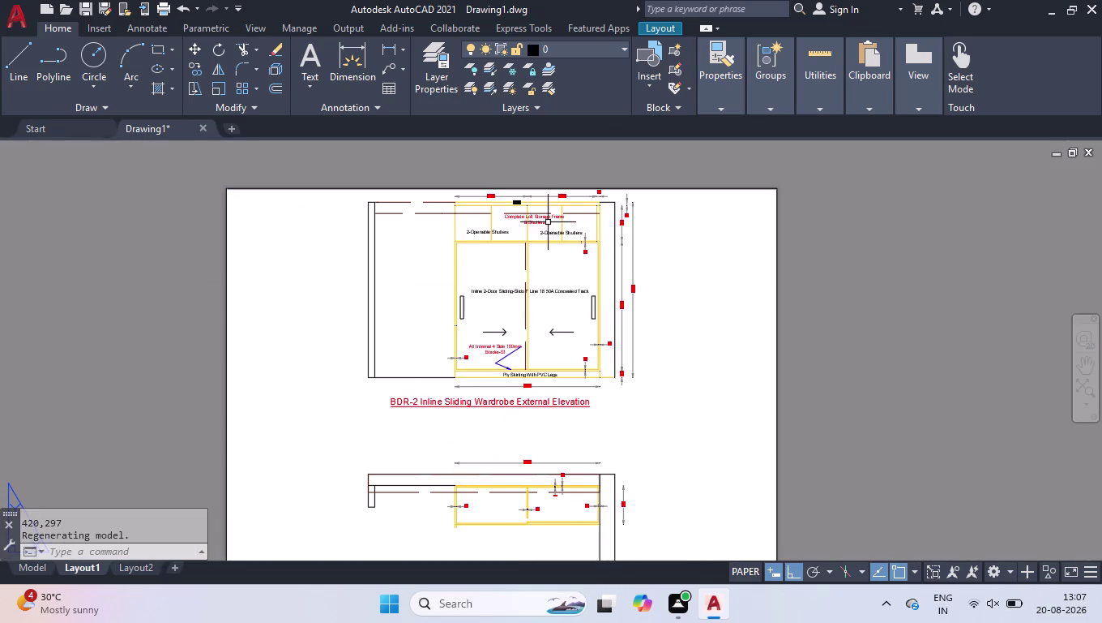
scroll(down, 3)
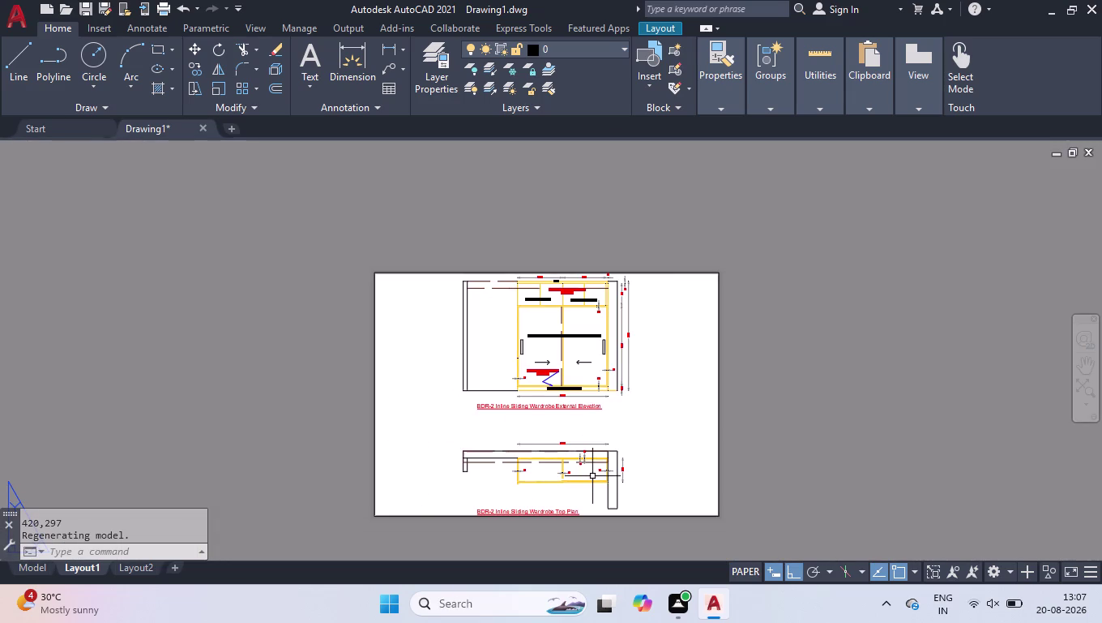
scroll(up, 3)
Start a PDF export of the layout from the application menu.
click(26, 19)
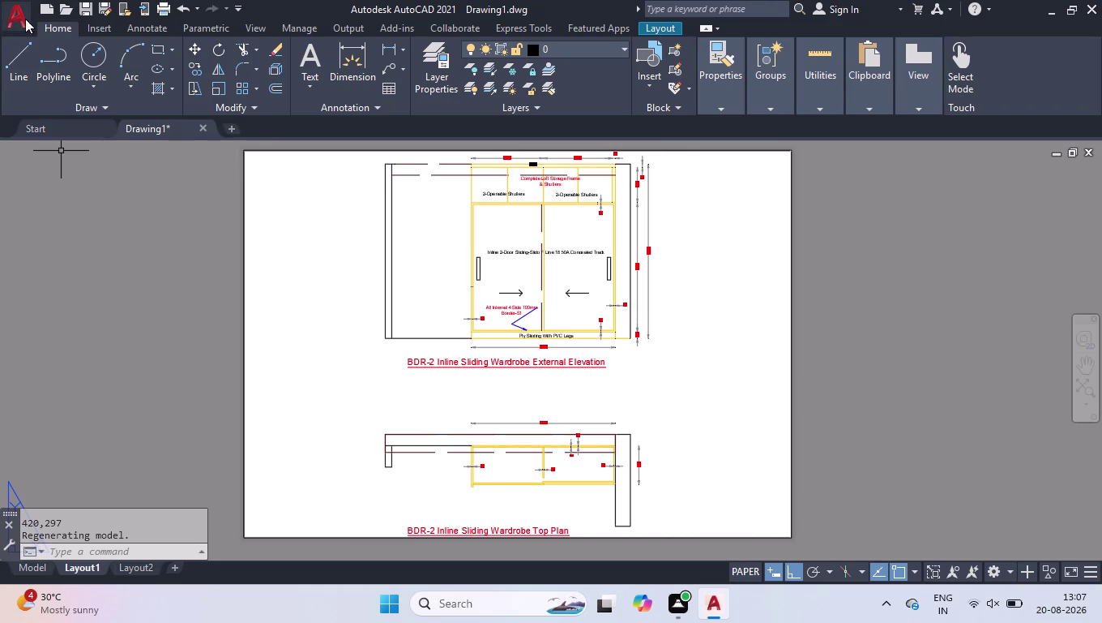
click(80, 257)
click(72, 275)
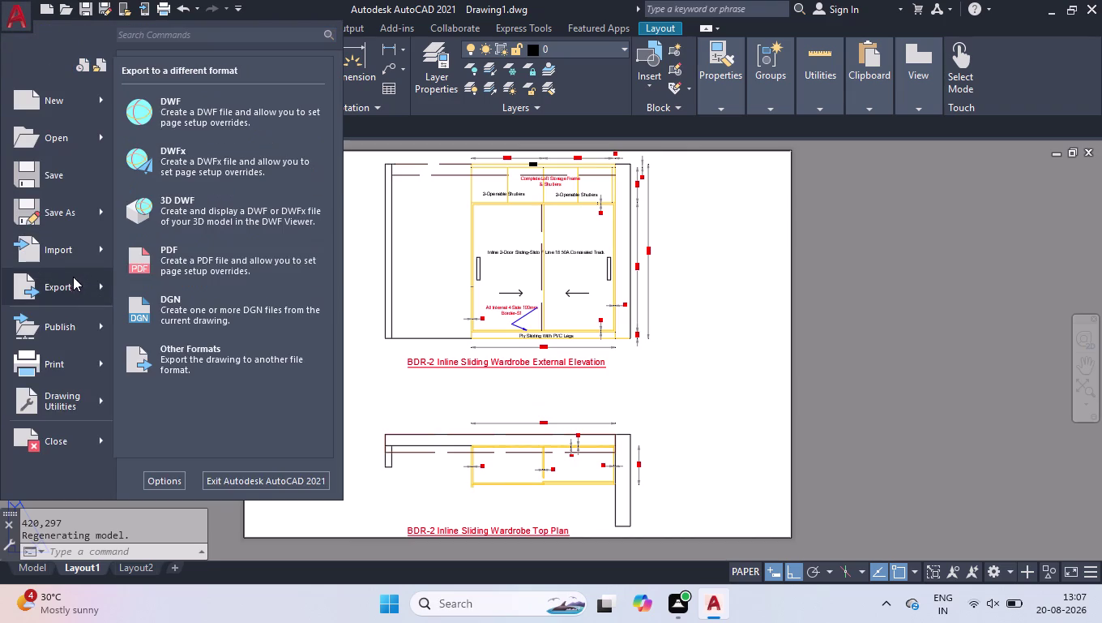
click(267, 249)
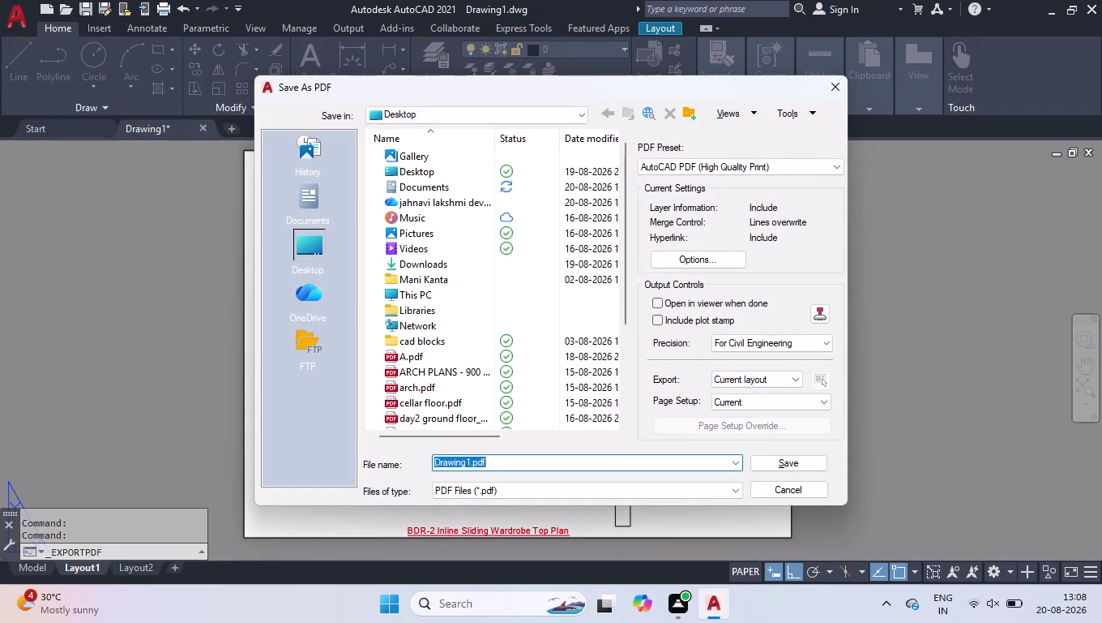
Save the PDF as 'BDR sliding wardrobe internal elevation'.
key(b)
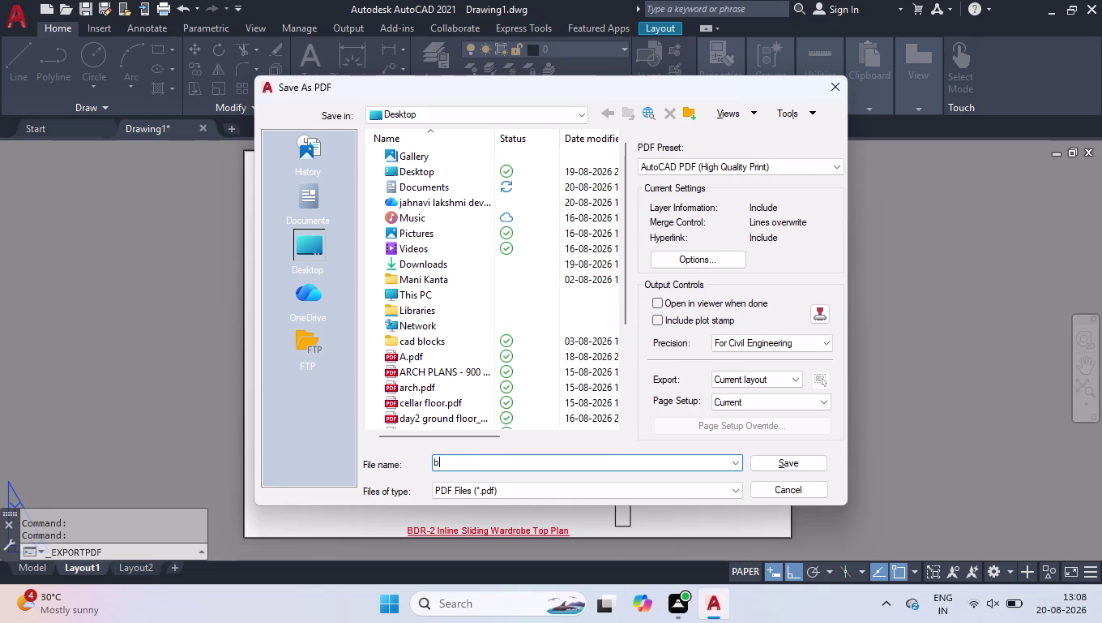
key(BackSpace)
text(DR)
key(space)
text(slidi)
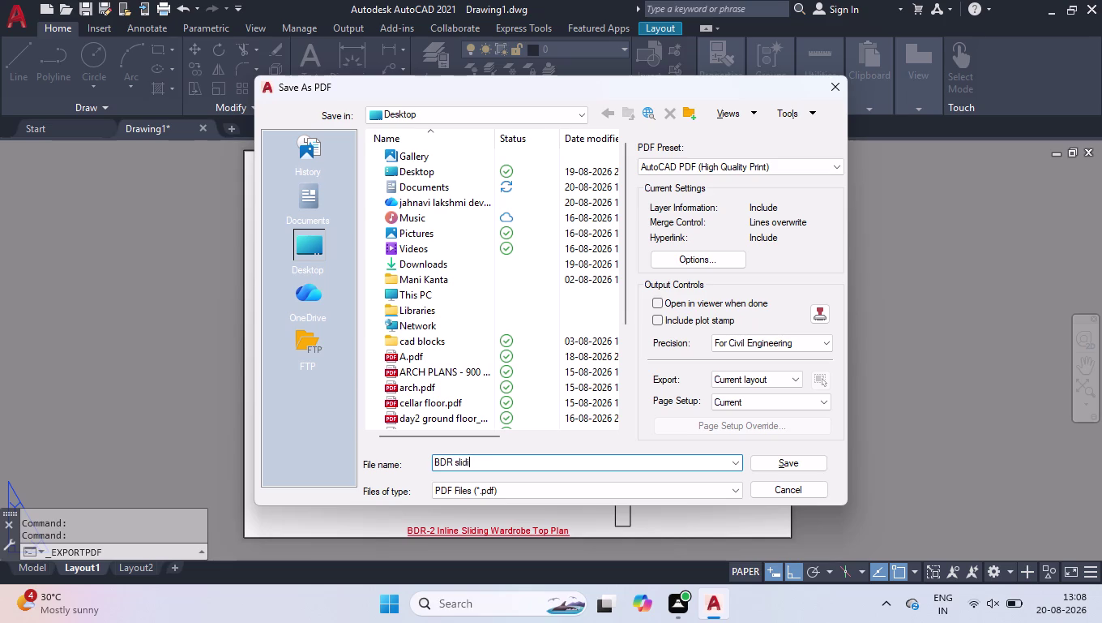
text(ng ward)
text(e)
key(BackSpace)
text(ro)
text(be)
key(space)
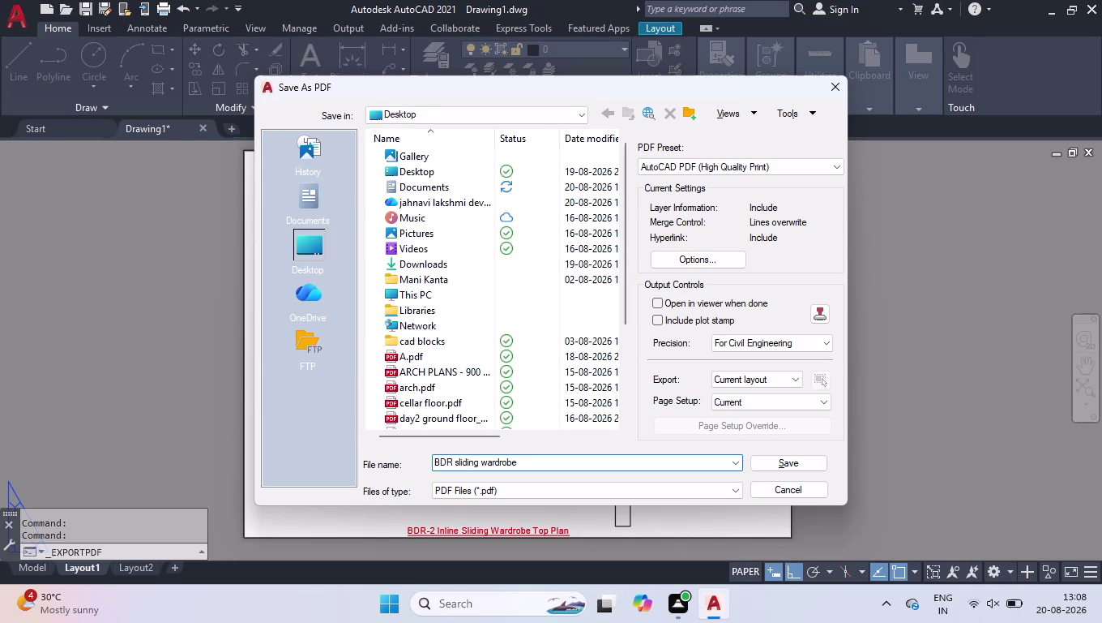
text(in)
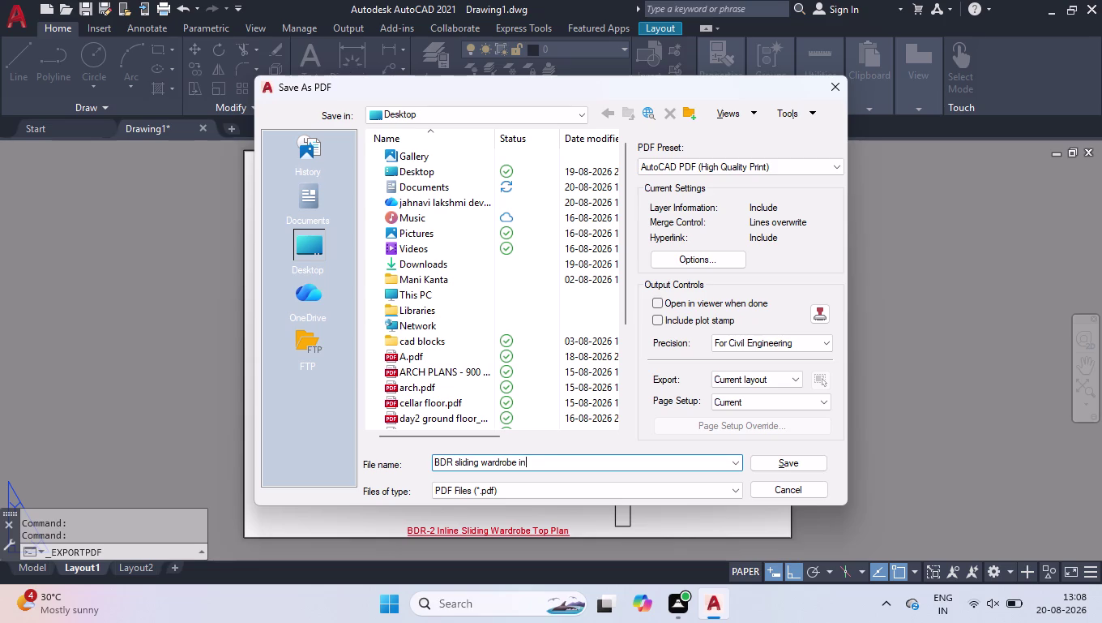
text(ternal elevat)
text(ion)
key(Return)
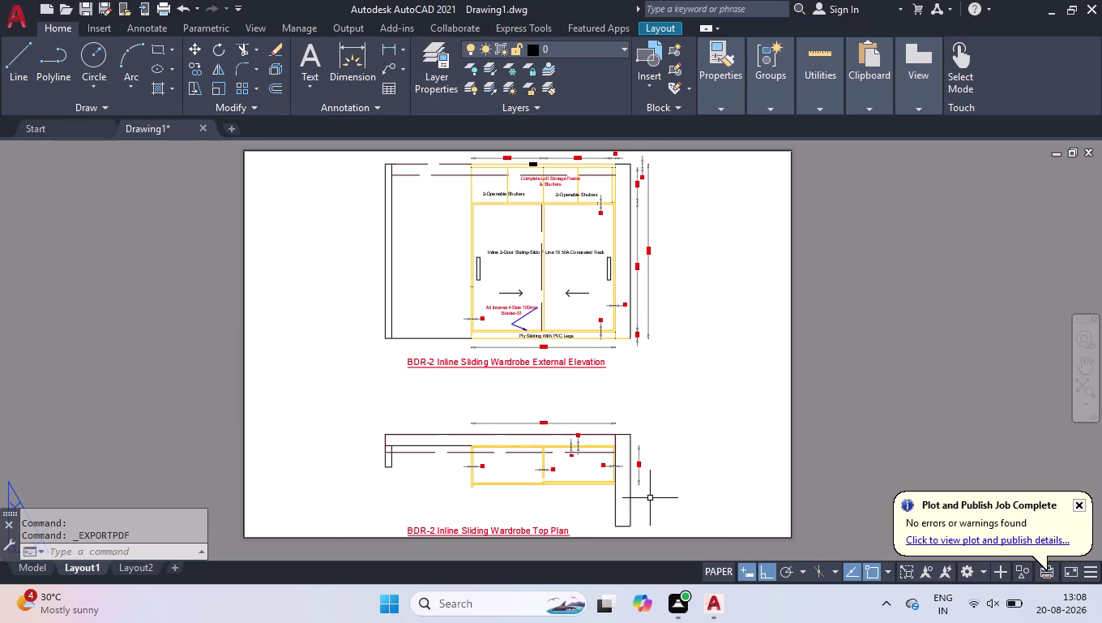
Find the exported wardrobe PDF on the Desktop in File Explorer and open it.
click(1080, 504)
click(389, 610)
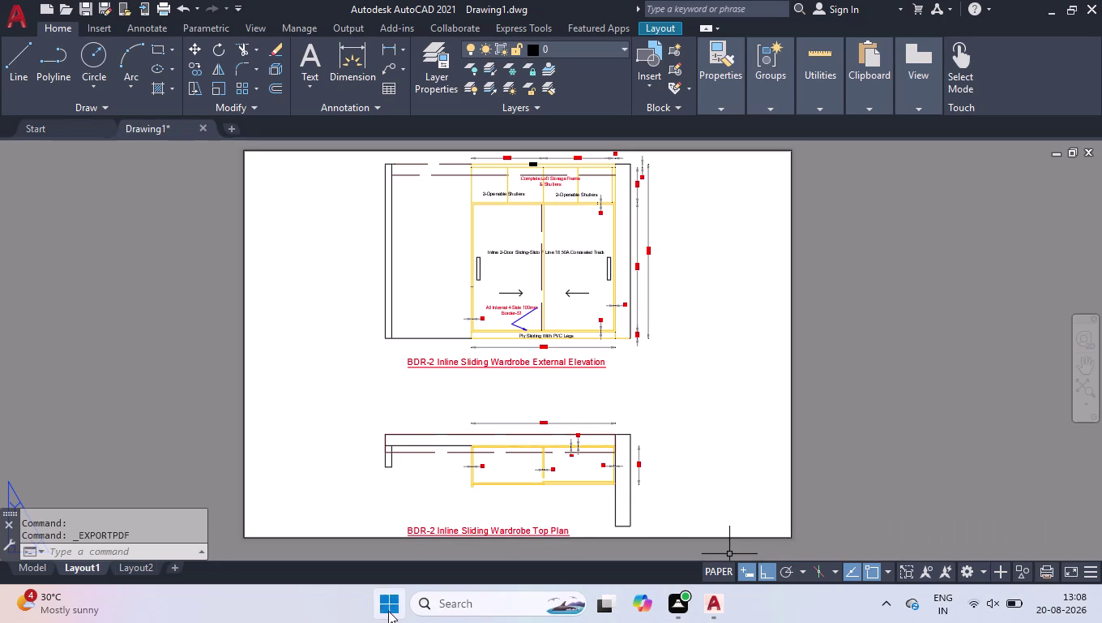
click(430, 327)
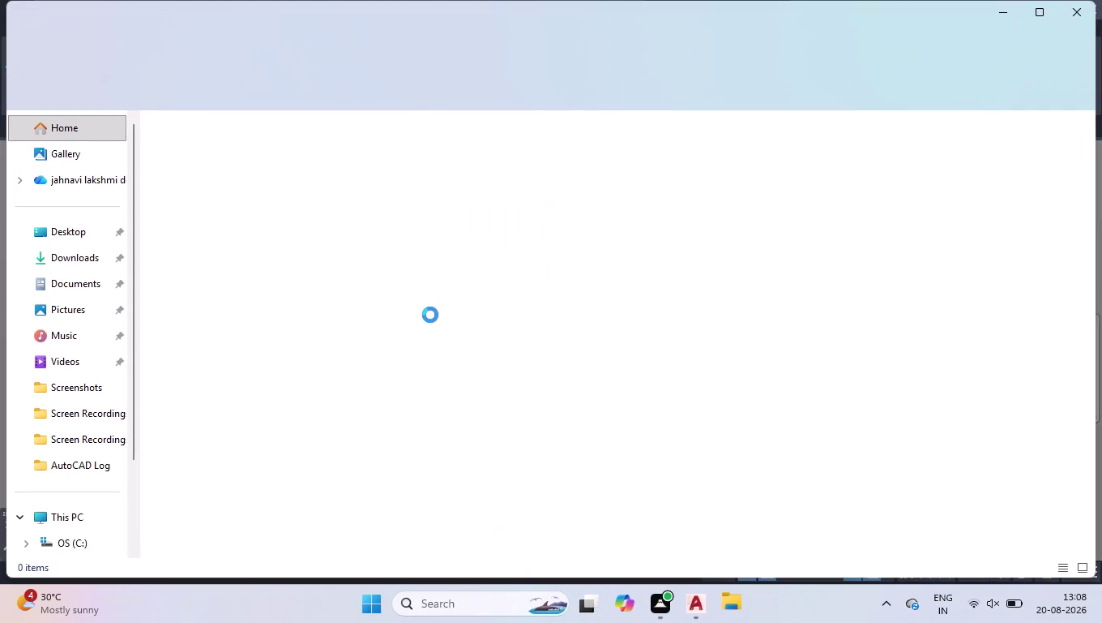
click(70, 255)
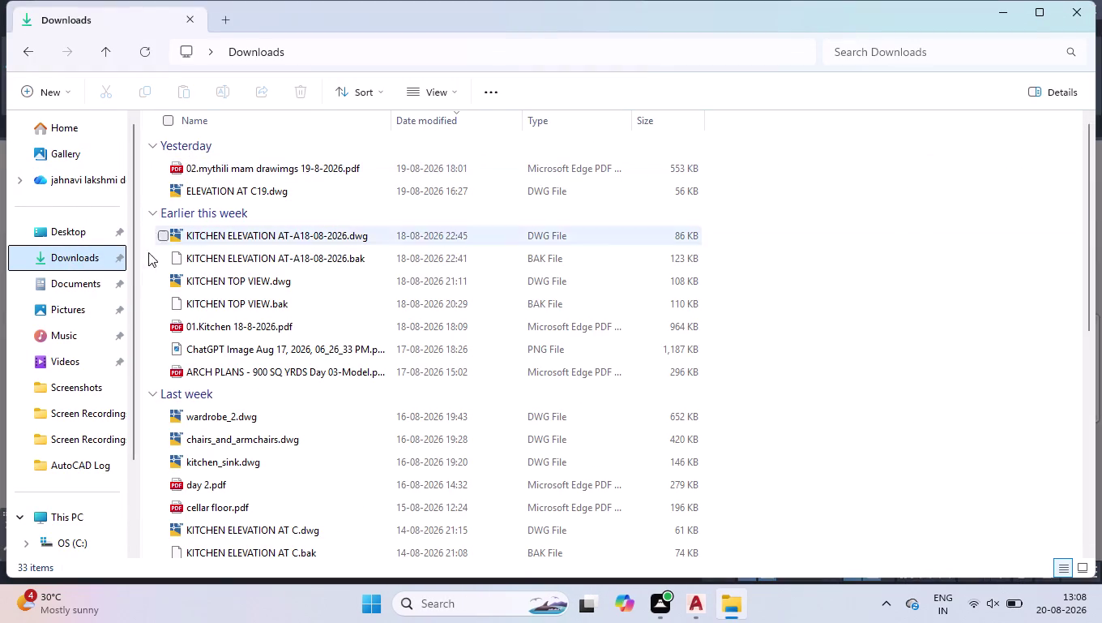
click(75, 225)
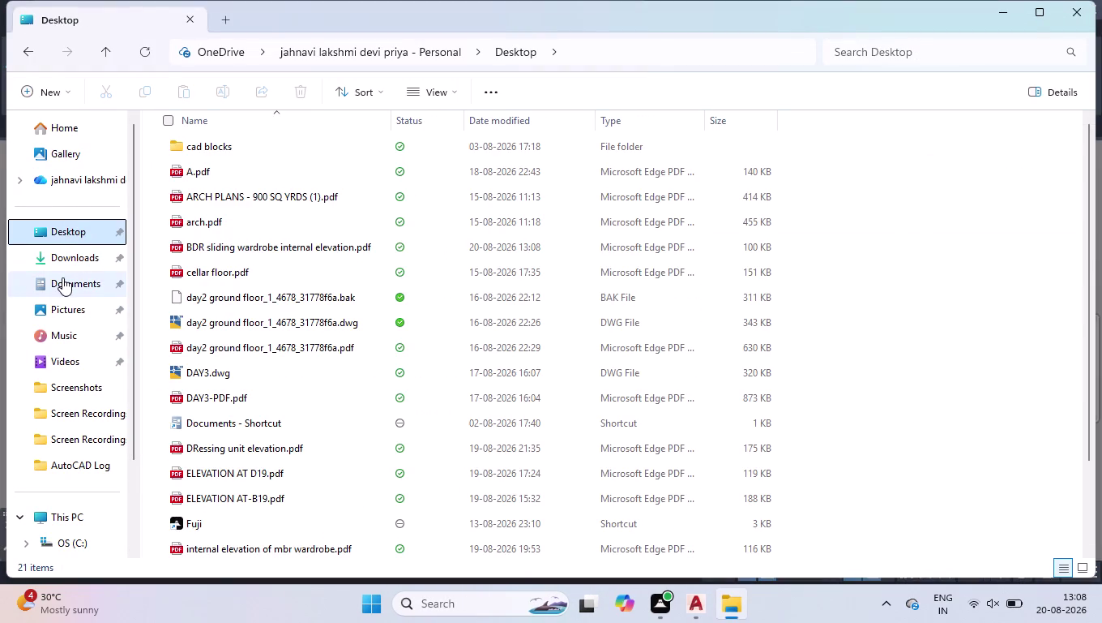
double_click(189, 242)
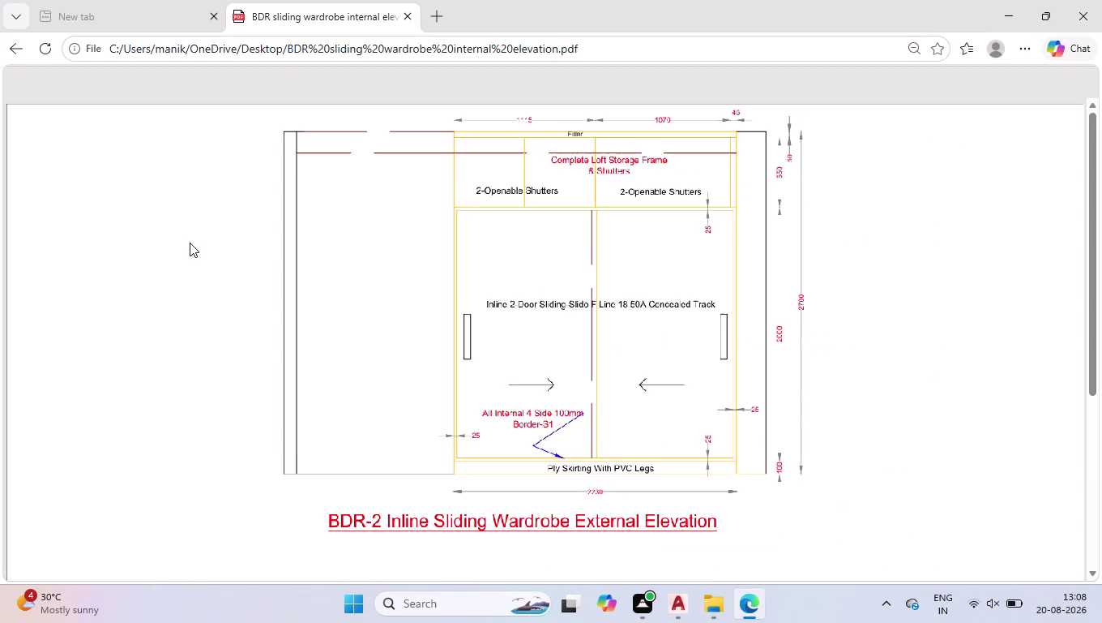
Close the PDF preview, delete the exported PDF, and return to AutoCAD.
scroll(down, 3)
scroll(down, 3)
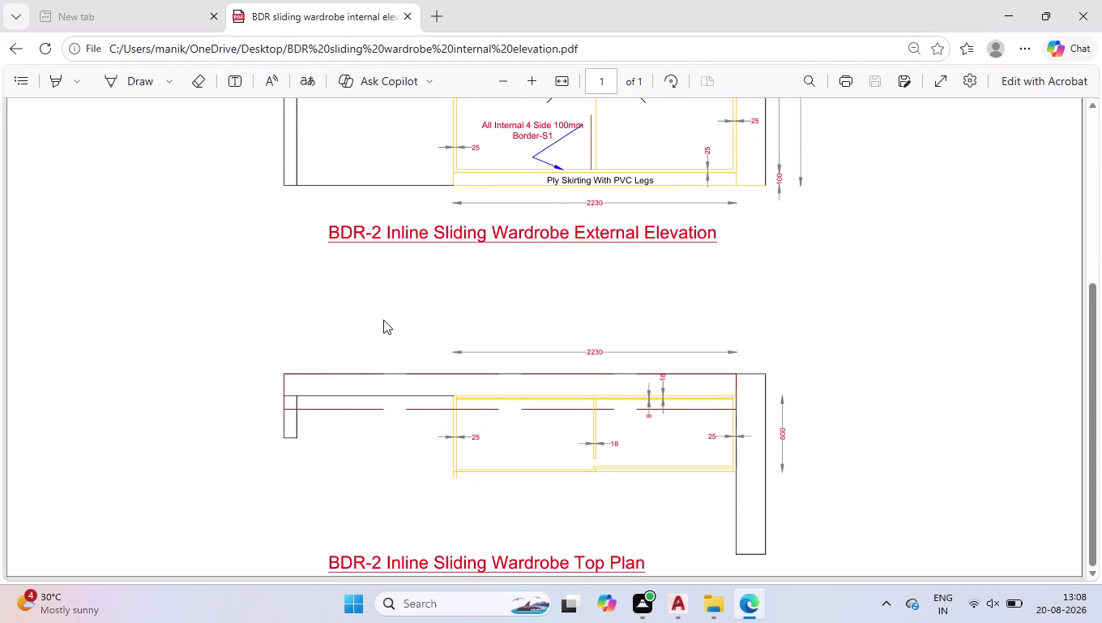
click(1085, 13)
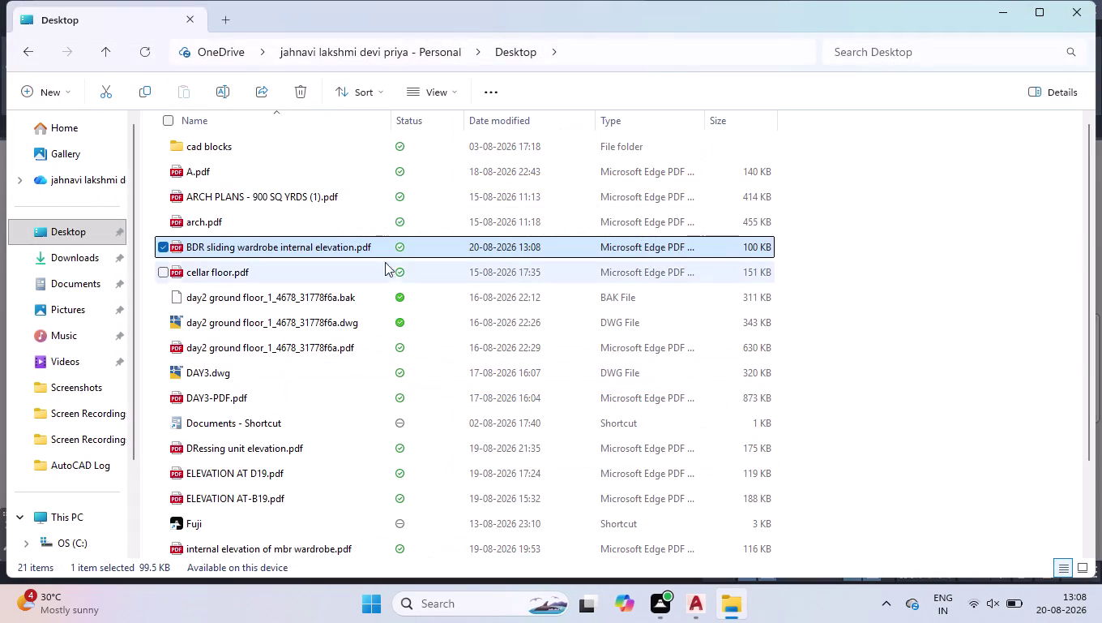
click(312, 94)
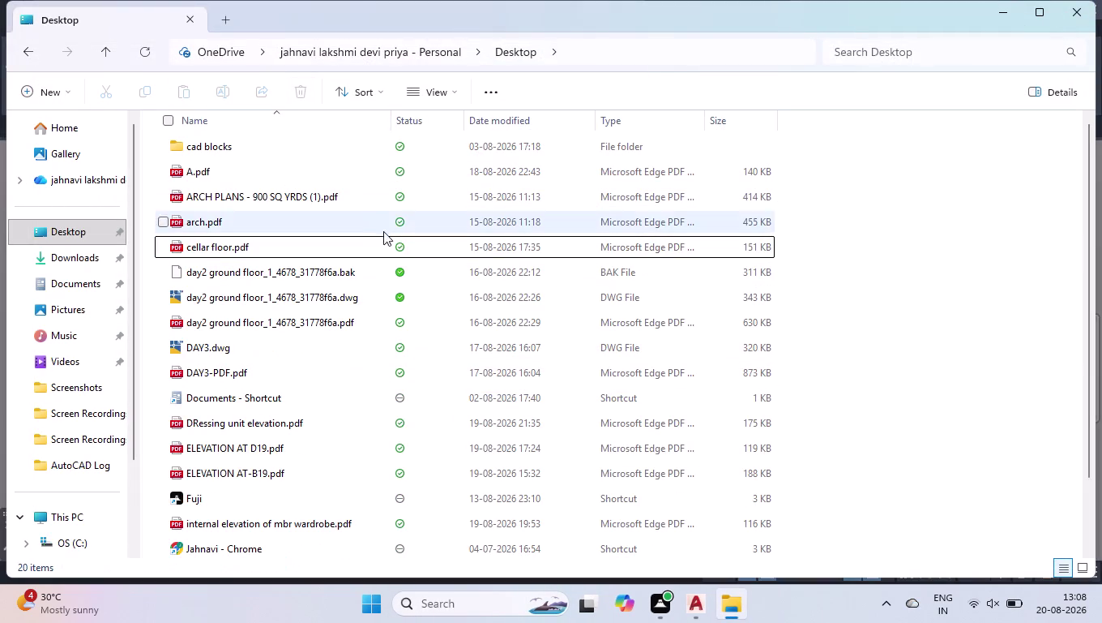
click(1056, 6)
click(1084, 10)
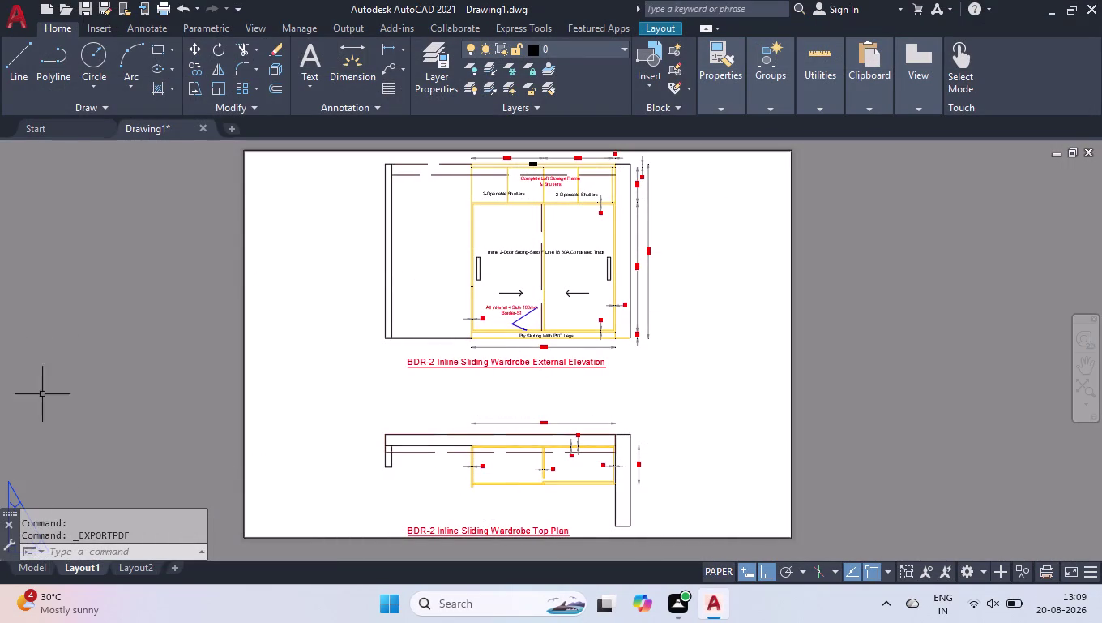
In model space, try Select Similar on the top dashed lines, then clear the selection.
click(39, 566)
scroll(down, 3)
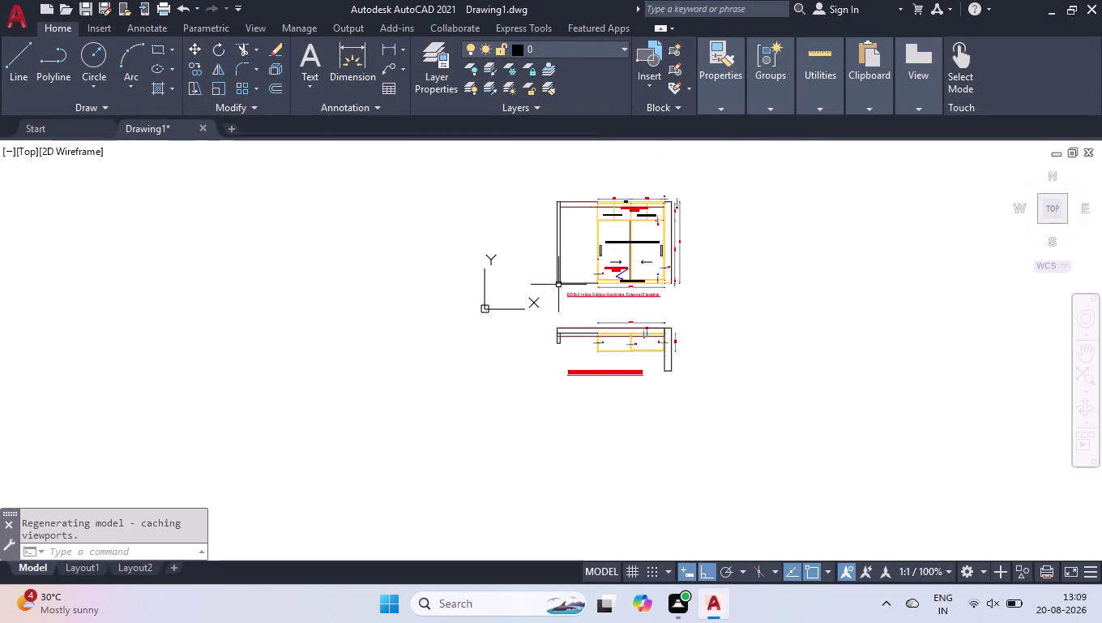
scroll(up, 3)
scroll(down, 3)
scroll(up, 3)
click(591, 171)
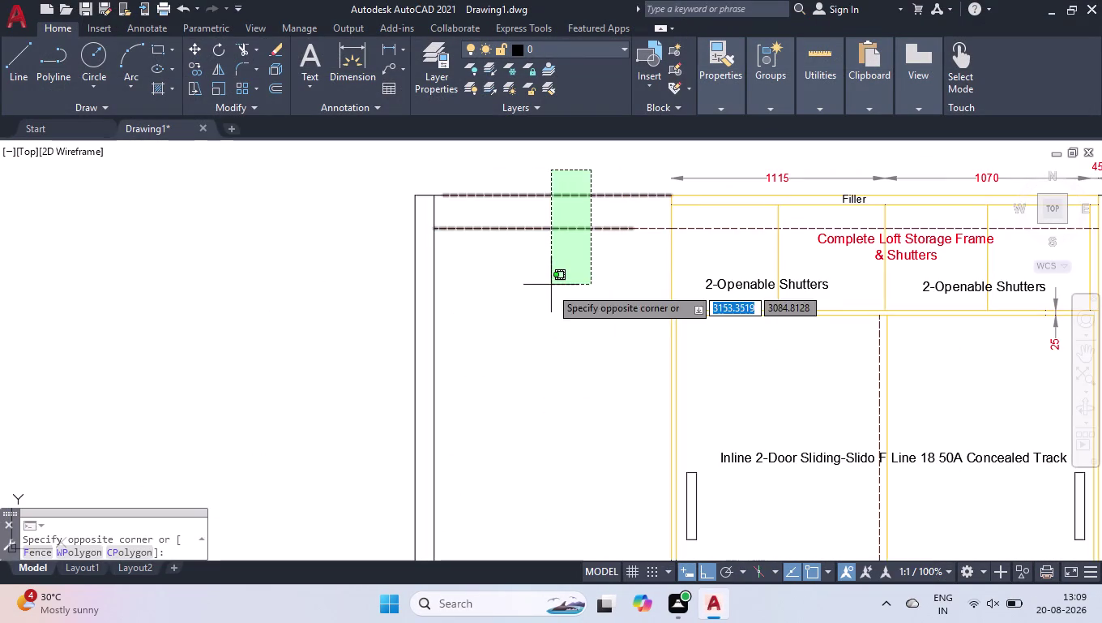
click(543, 284)
right_click(565, 285)
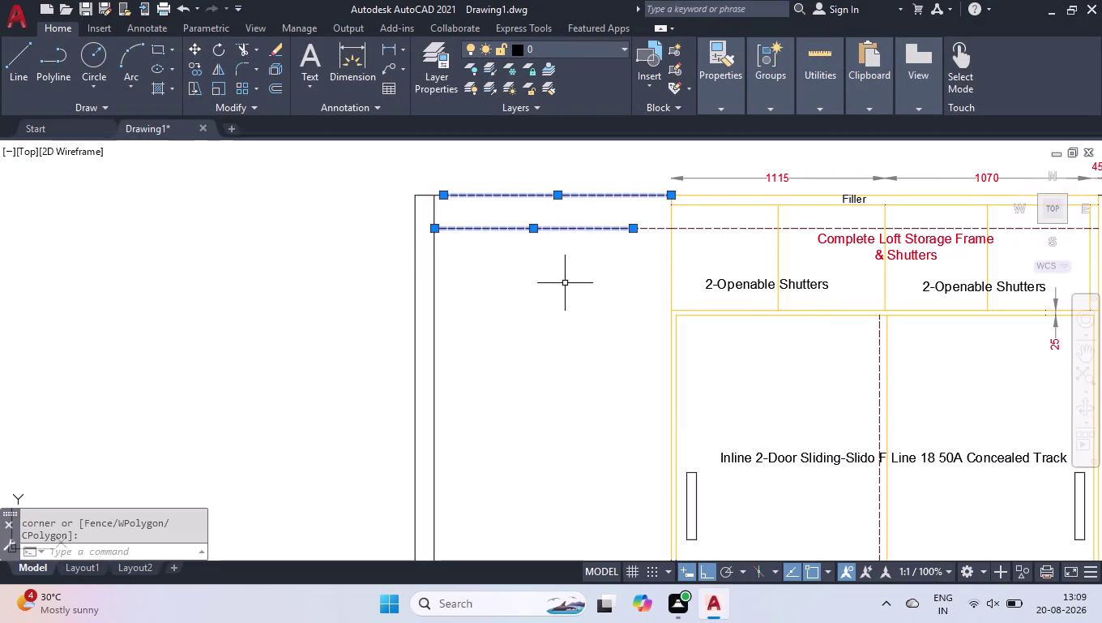
click(599, 440)
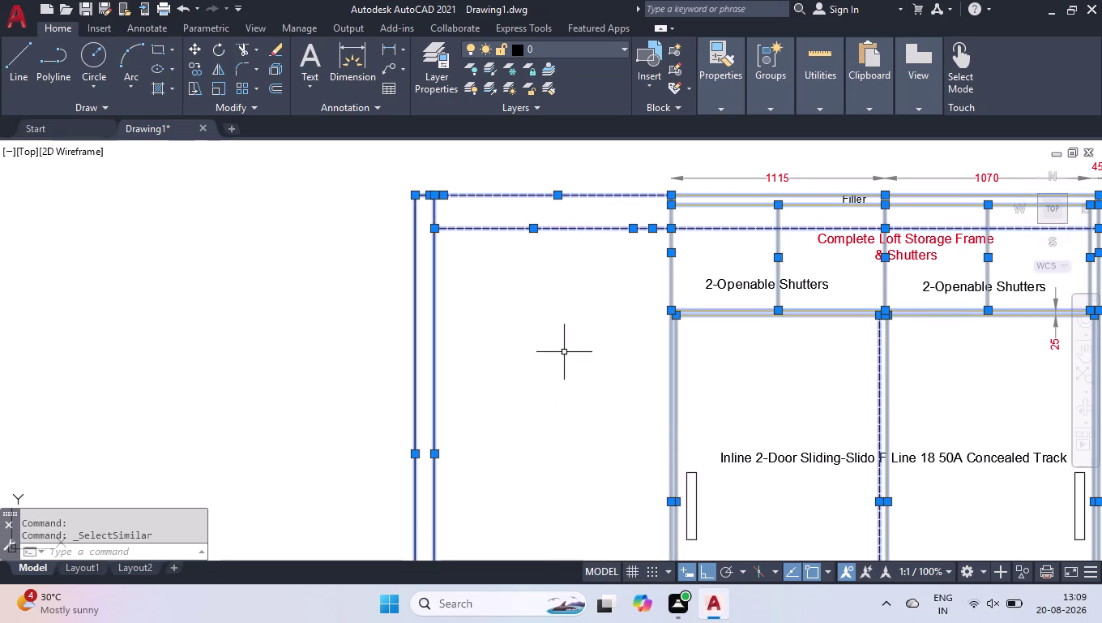
scroll(down, 3)
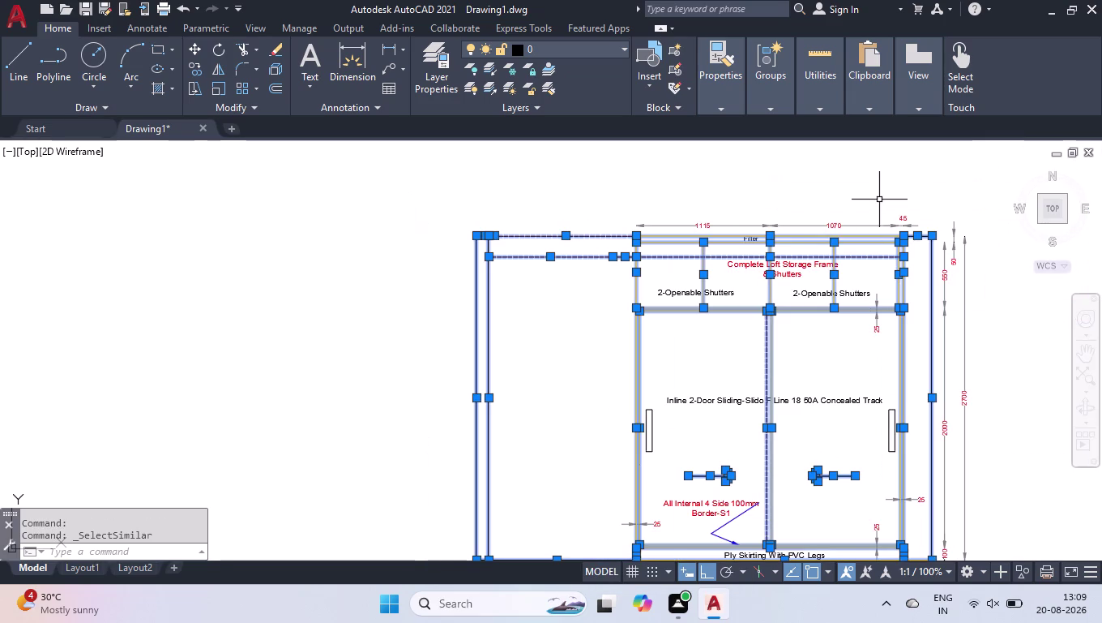
scroll(down, 3)
drag(929, 184, 928, 199)
click(570, 414)
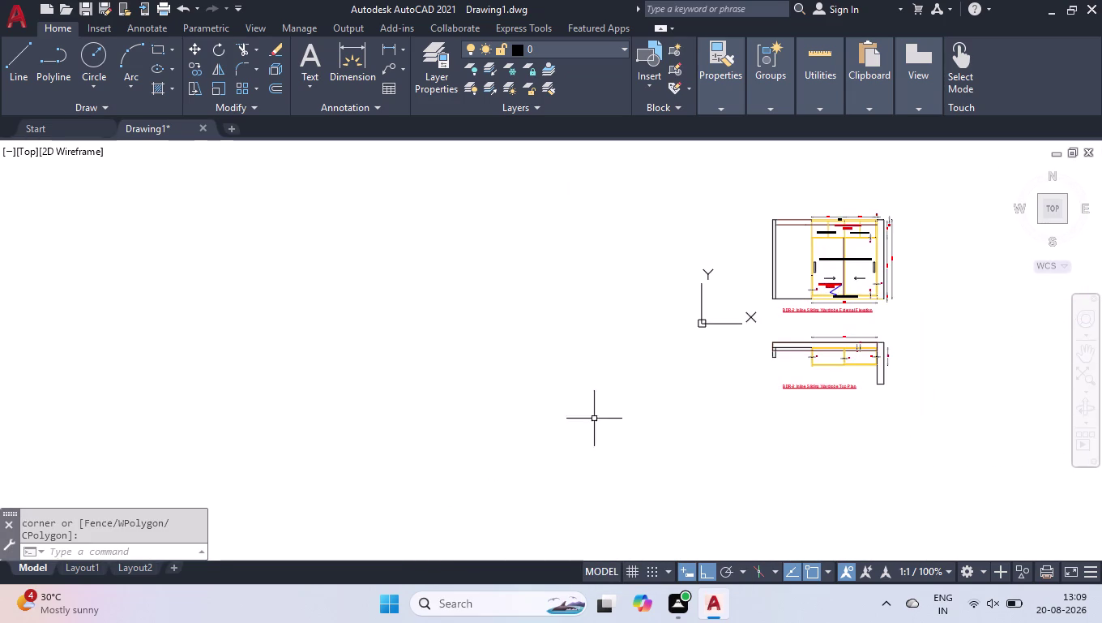
Select the elevation's topmost and inner dashed lines.
scroll(up, 3)
scroll(up, 3)
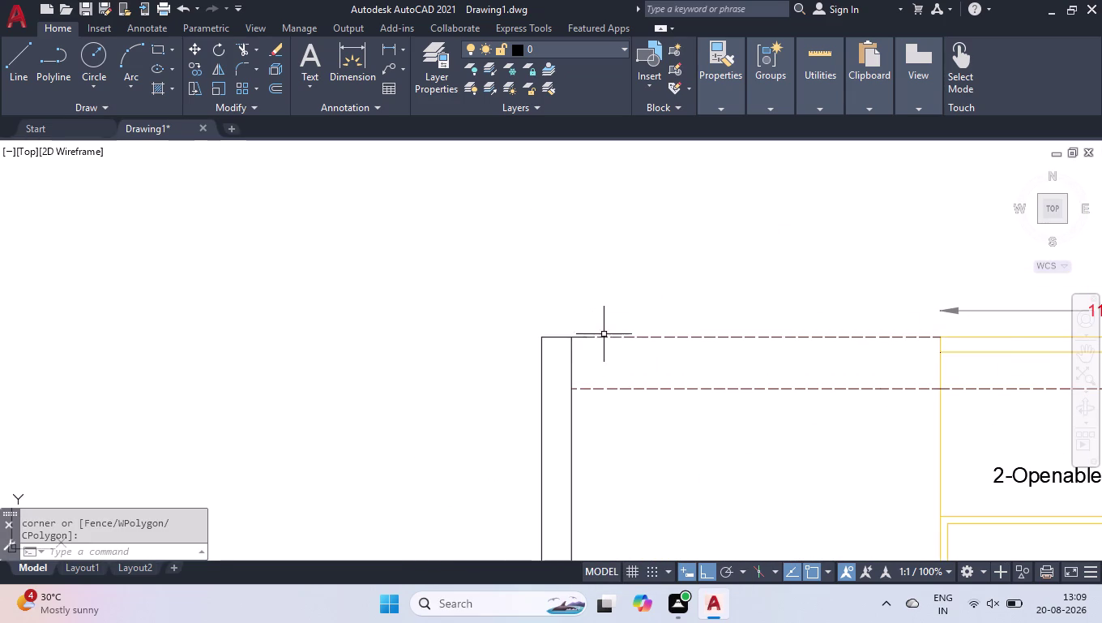
drag(612, 337, 621, 352)
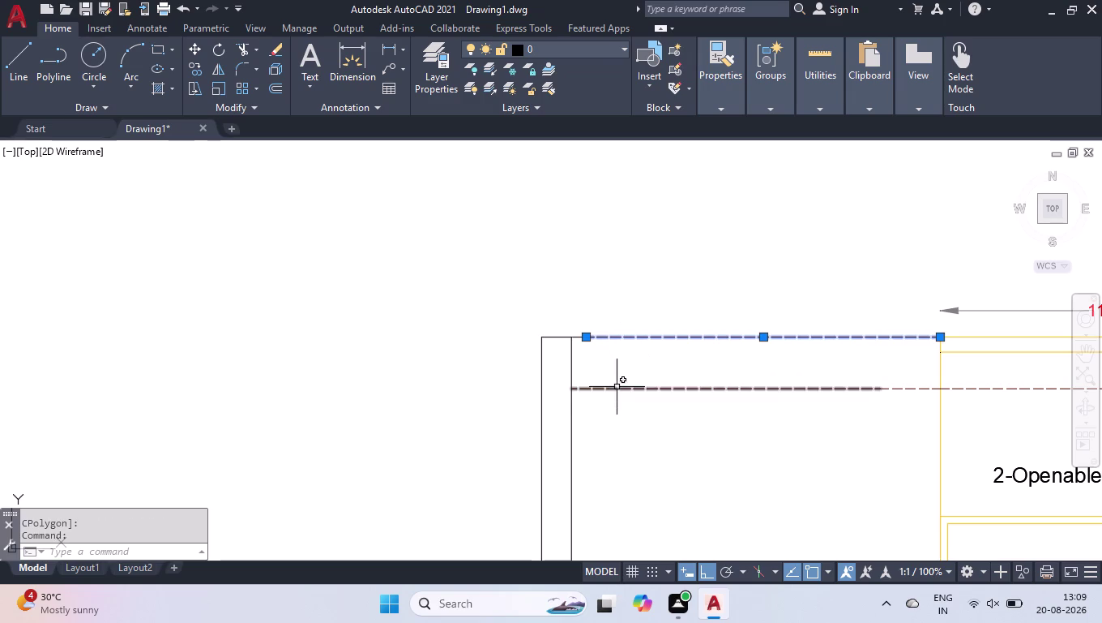
click(617, 387)
click(931, 387)
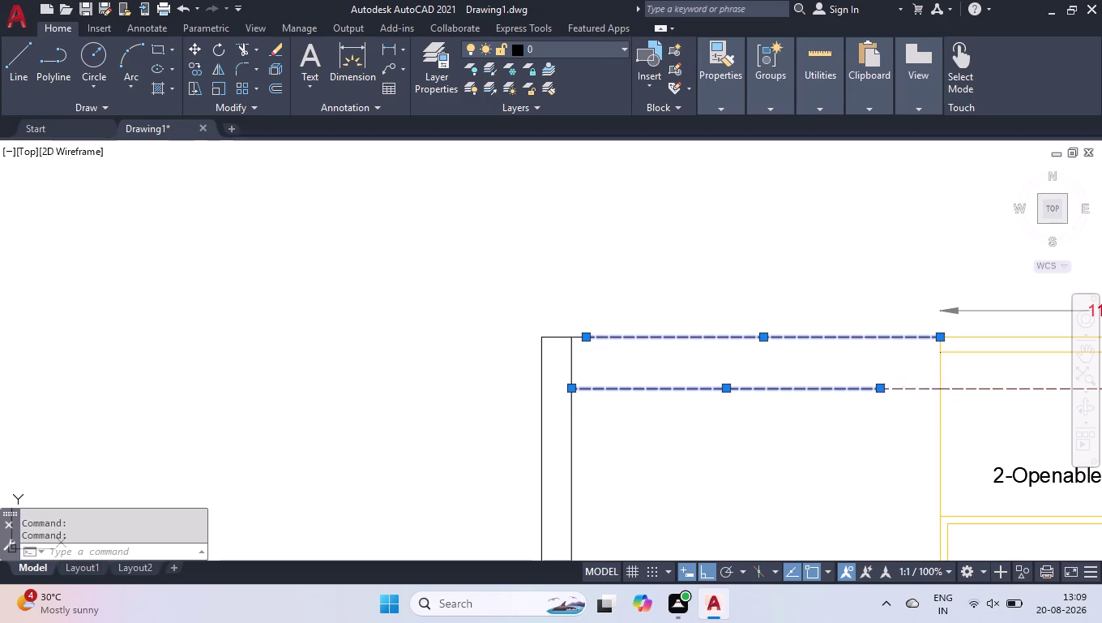
scroll(down, 3)
scroll(up, 3)
click(886, 405)
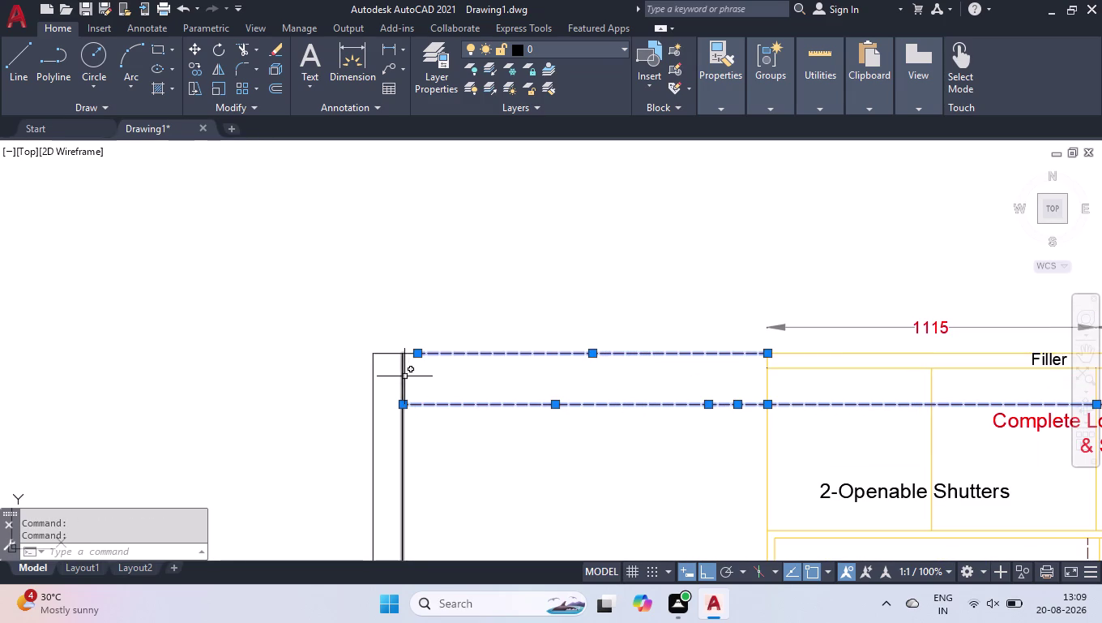
Add the top plan's upper, lower, middle and right-end dashed lines to the selection.
scroll(down, 3)
scroll(up, 3)
scroll(down, 3)
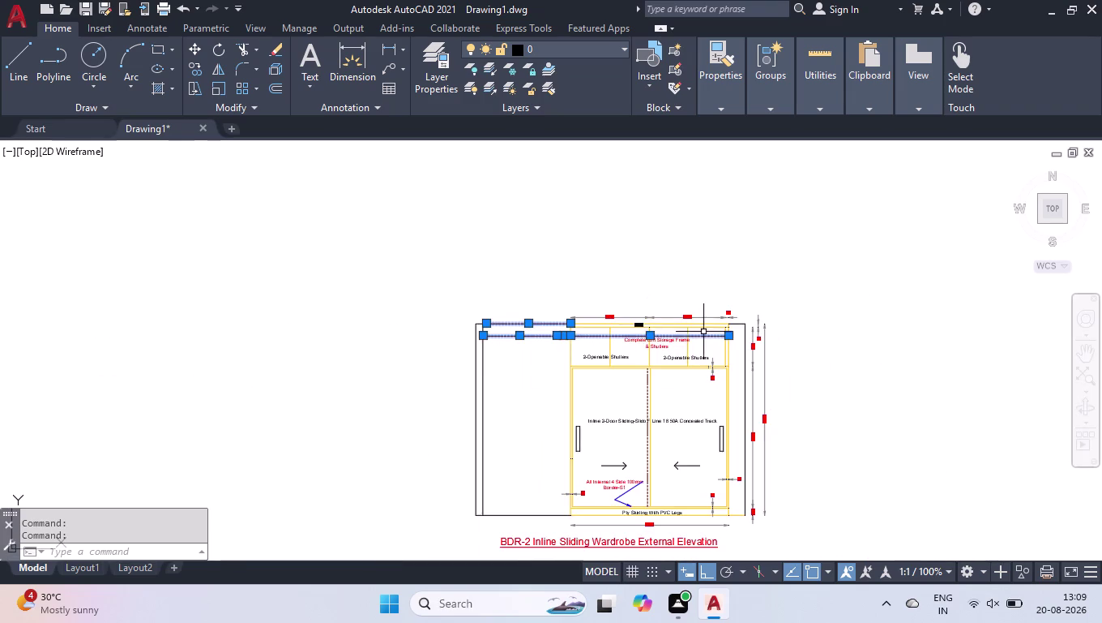
scroll(down, 3)
scroll(up, 3)
click(625, 456)
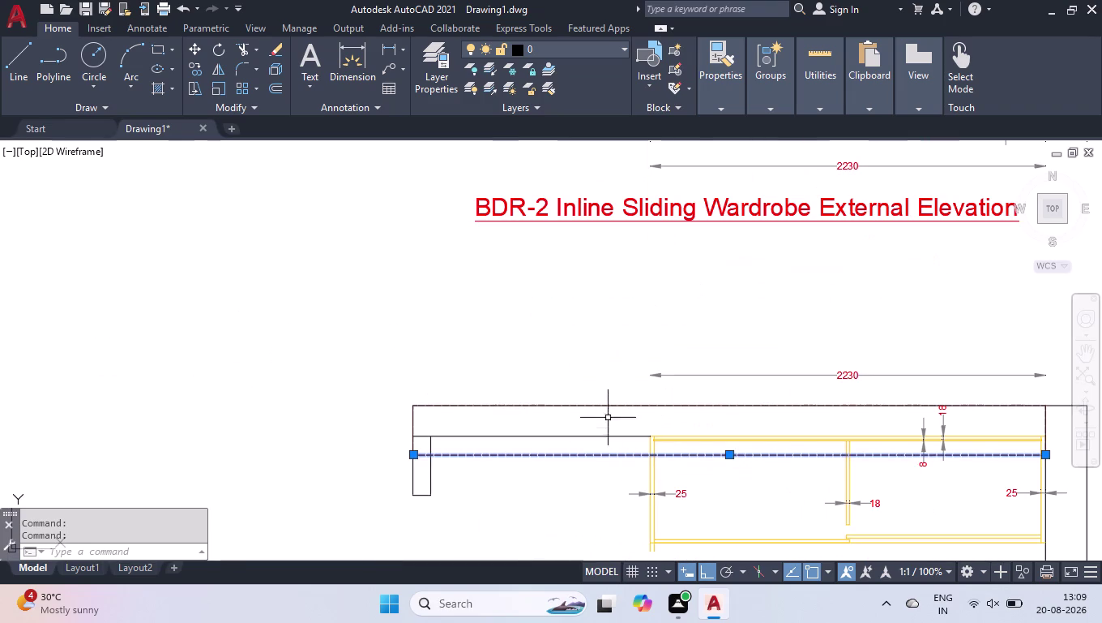
click(606, 405)
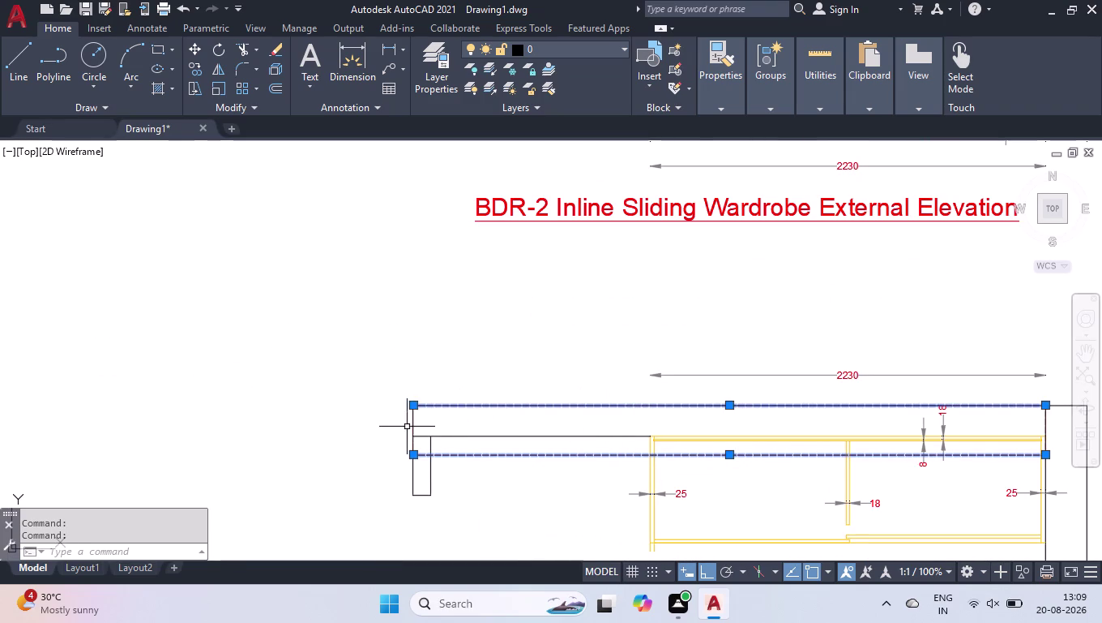
click(412, 423)
scroll(down, 3)
scroll(up, 3)
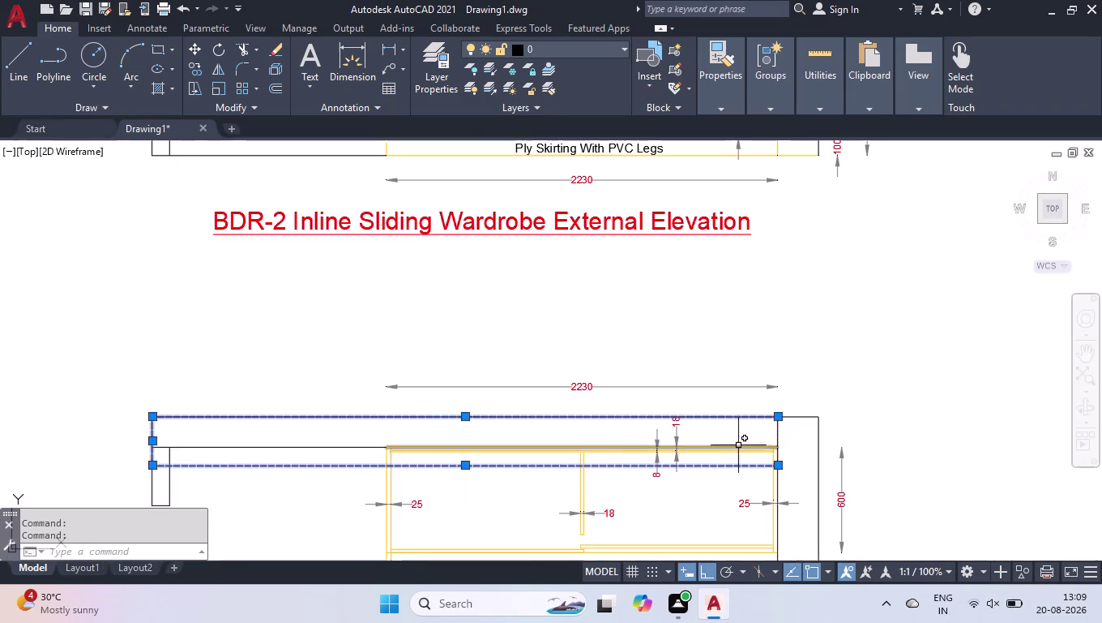
scroll(up, 3)
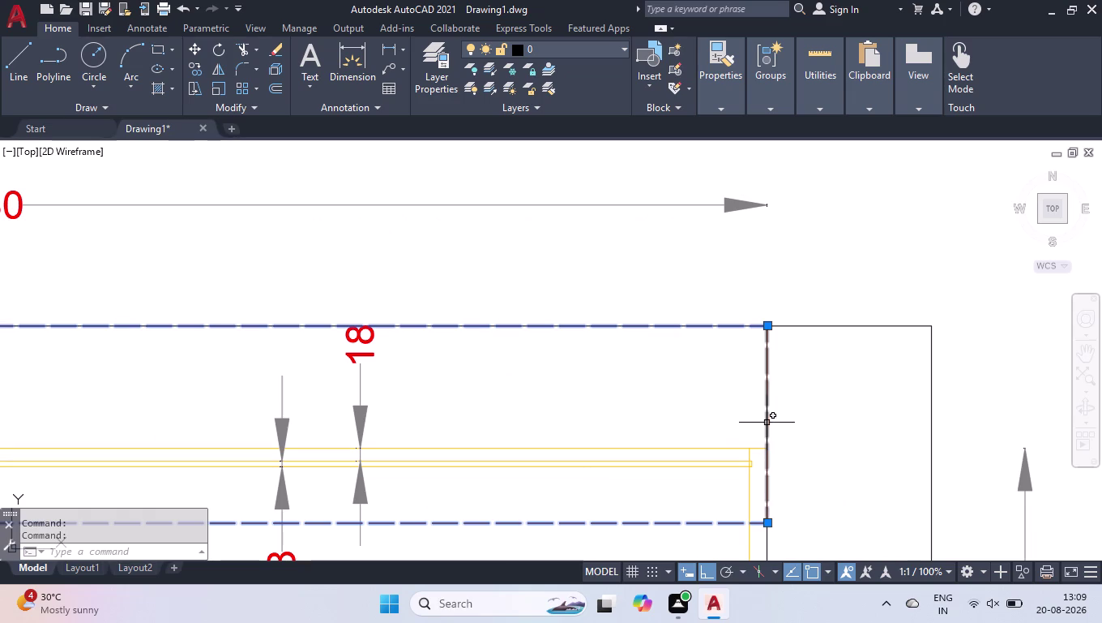
click(768, 421)
Set the selected dashed lines' linetype scale to 1 in Properties.
key(ctrl+1)
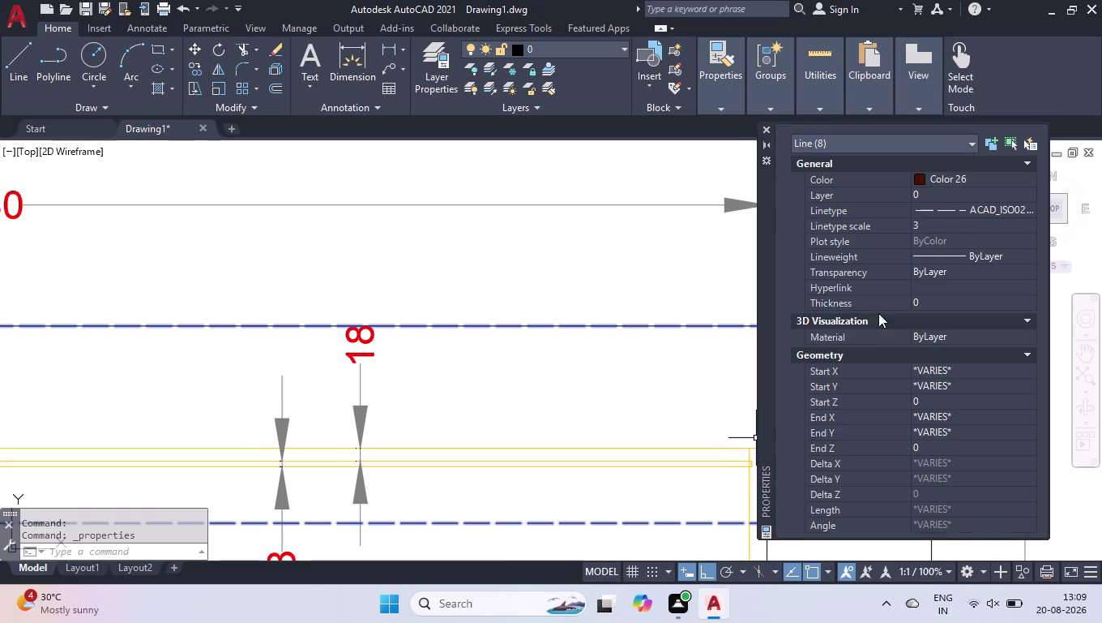
click(936, 218)
click(936, 220)
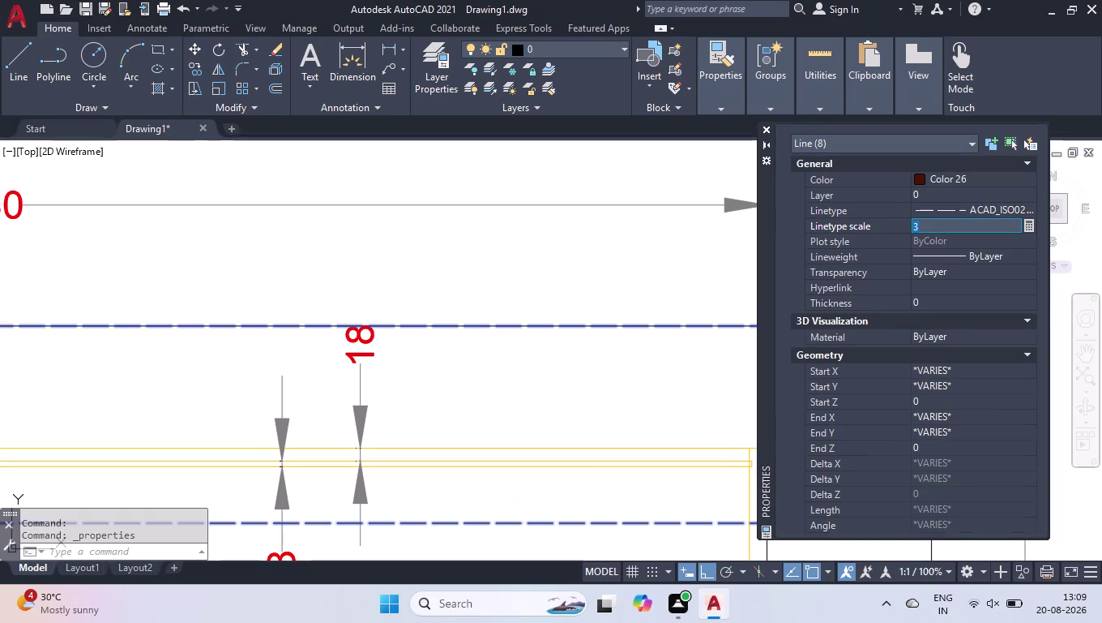
click(937, 220)
click(936, 220)
key(1)
key(Return)
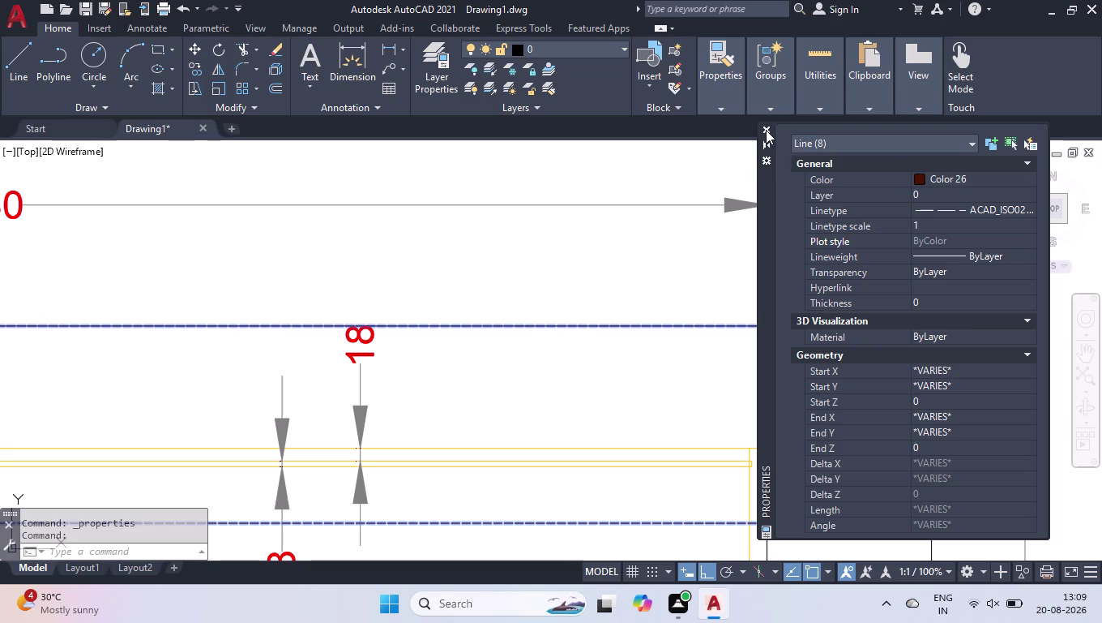
Close Properties, deselect the lines and return to Layout1.
click(766, 129)
scroll(down, 3)
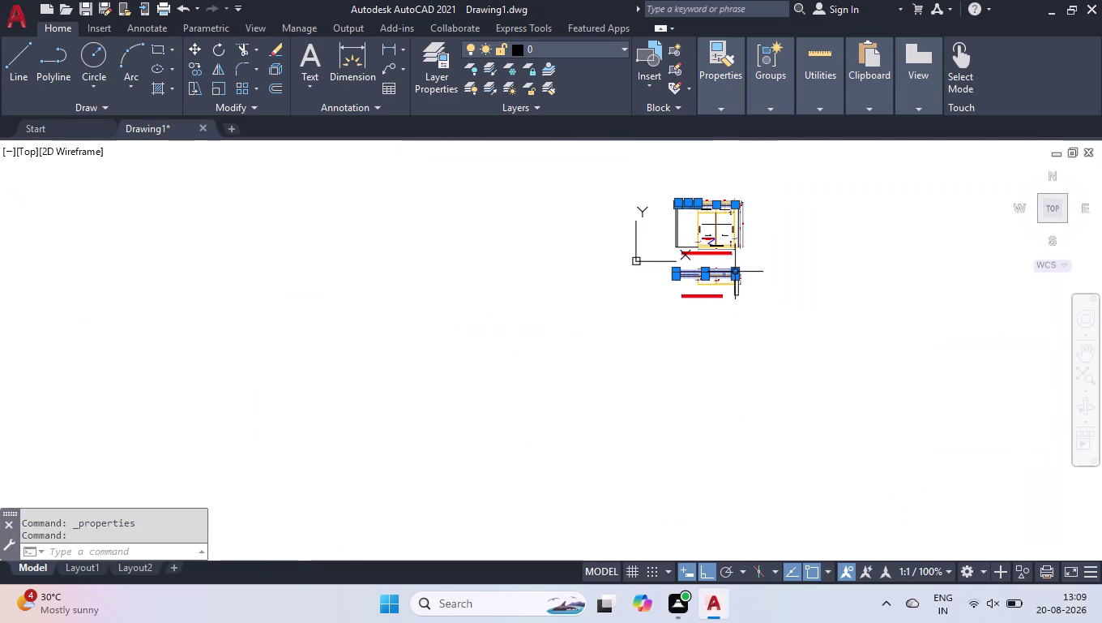
drag(790, 169, 787, 179)
click(580, 332)
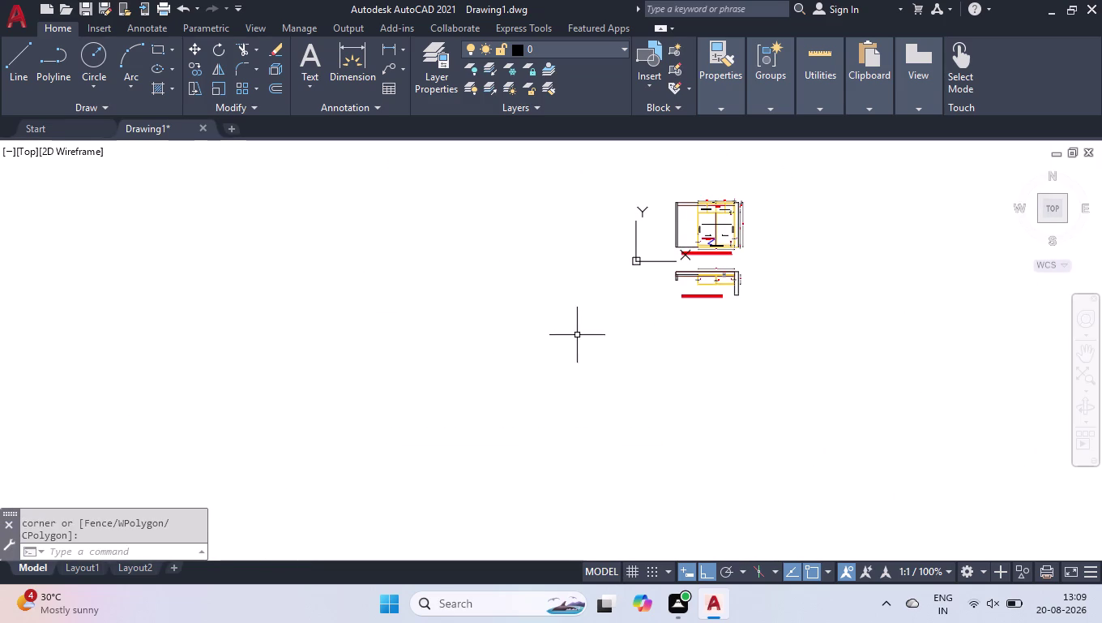
click(96, 574)
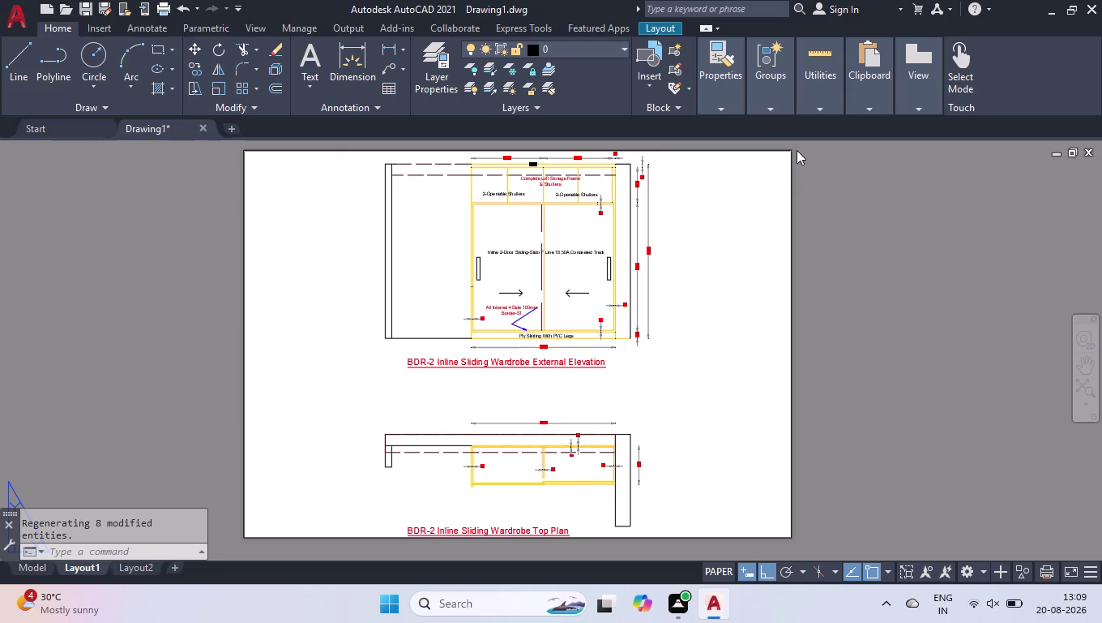
Erase the default viewport on Layout2.
click(143, 568)
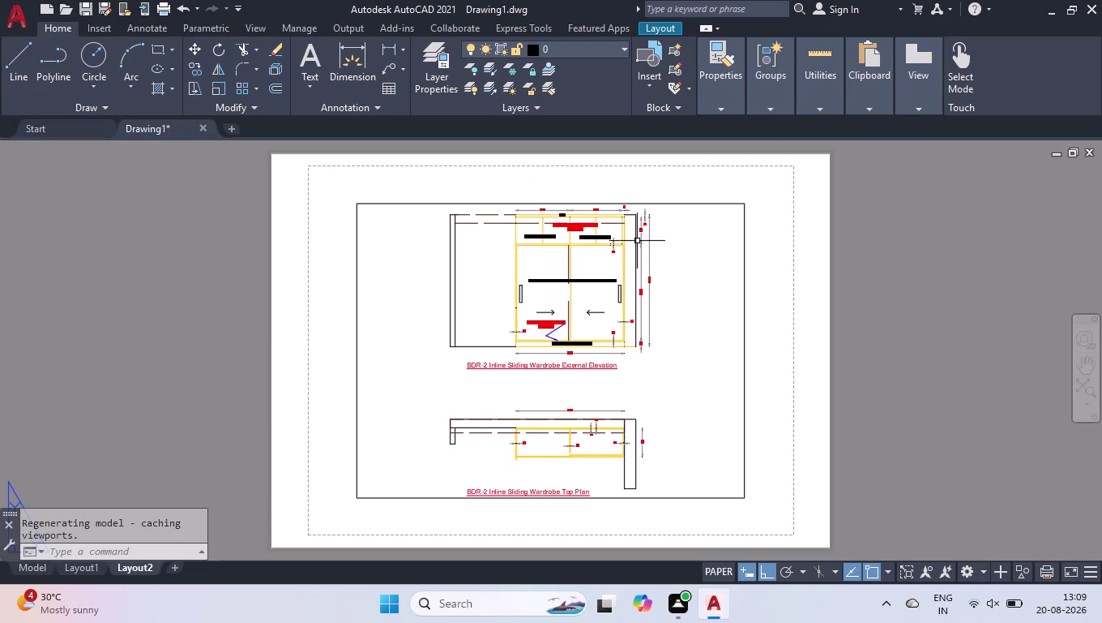
click(708, 201)
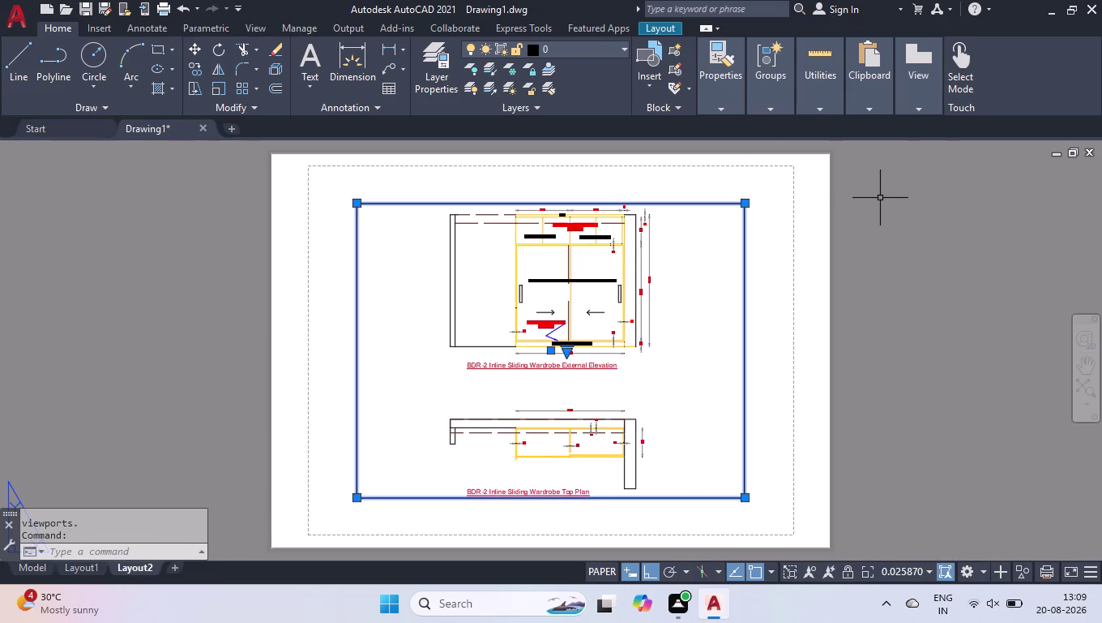
key(Delete)
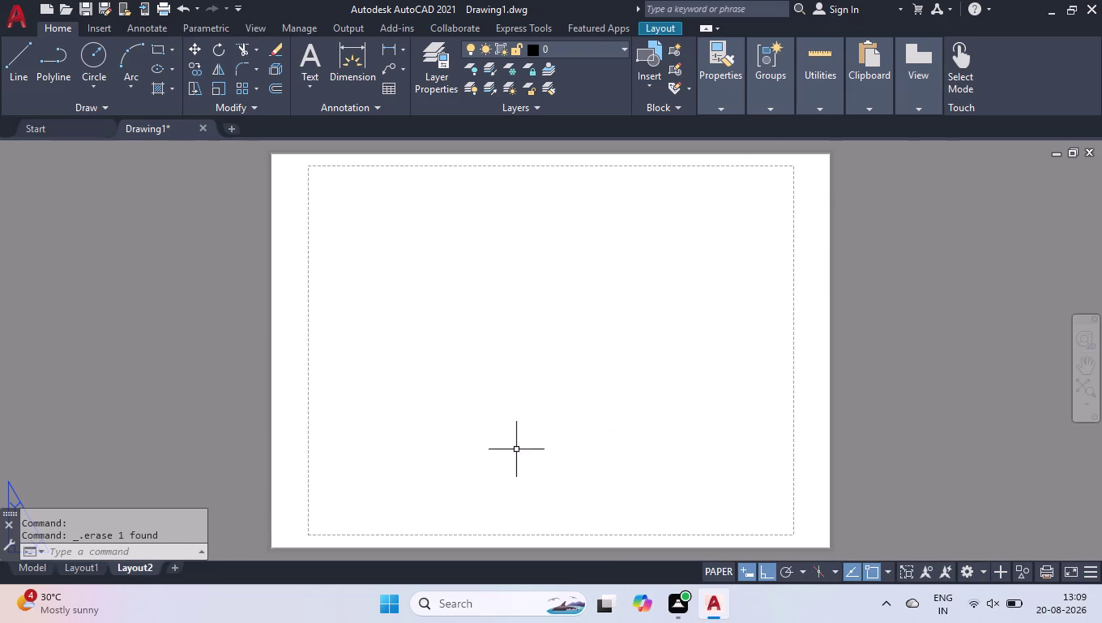
Permanently delete Layout1, then bring up Layout2's page setups.
right_click(70, 570)
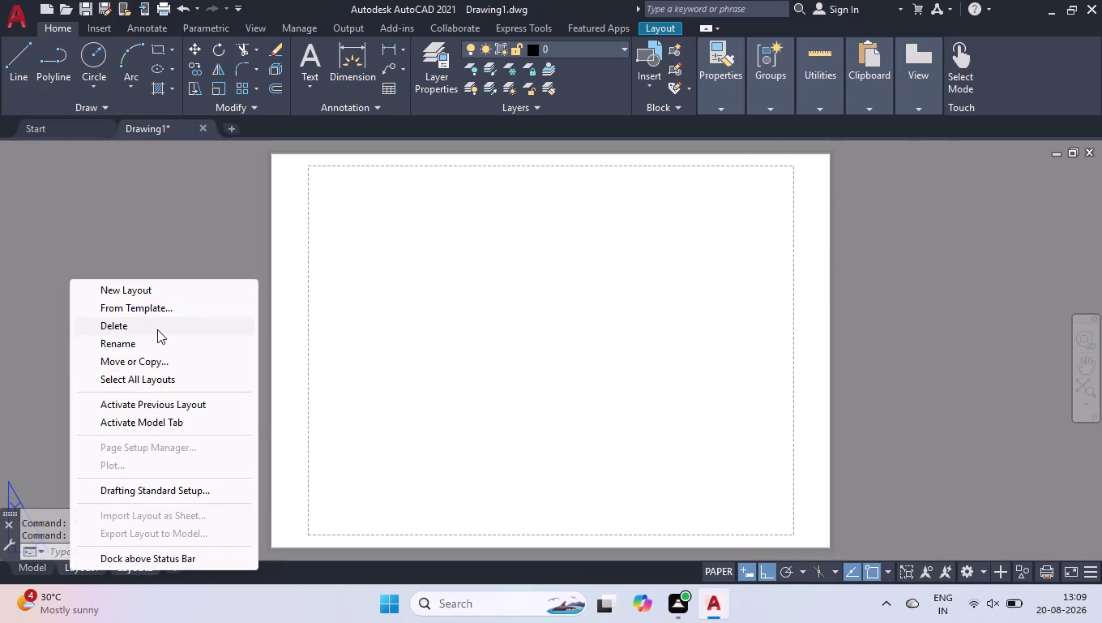
click(157, 328)
click(567, 352)
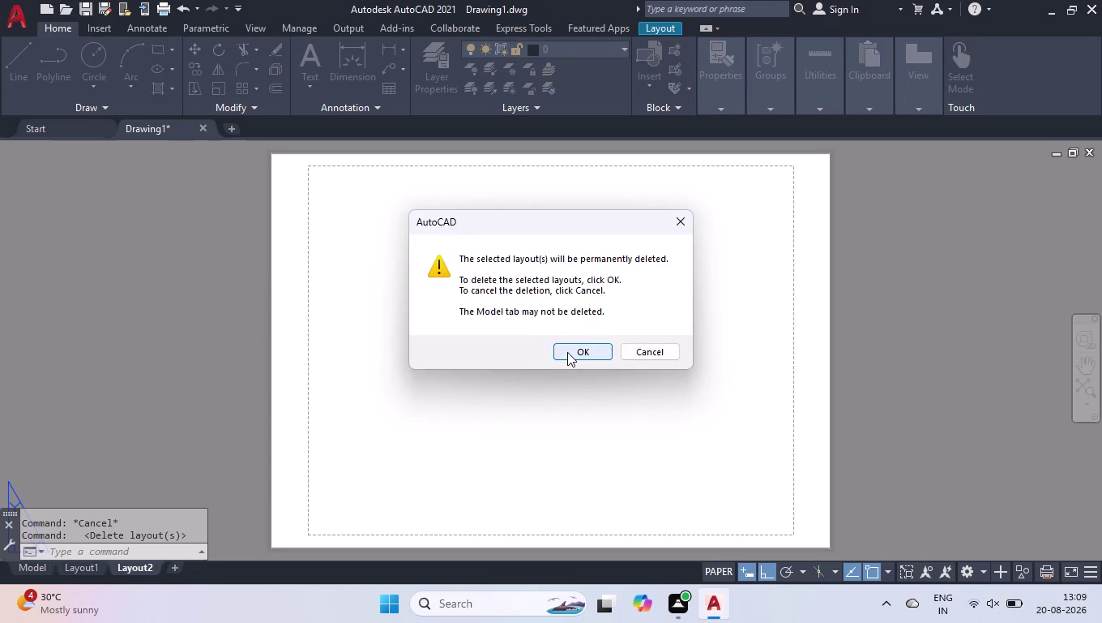
right_click(85, 567)
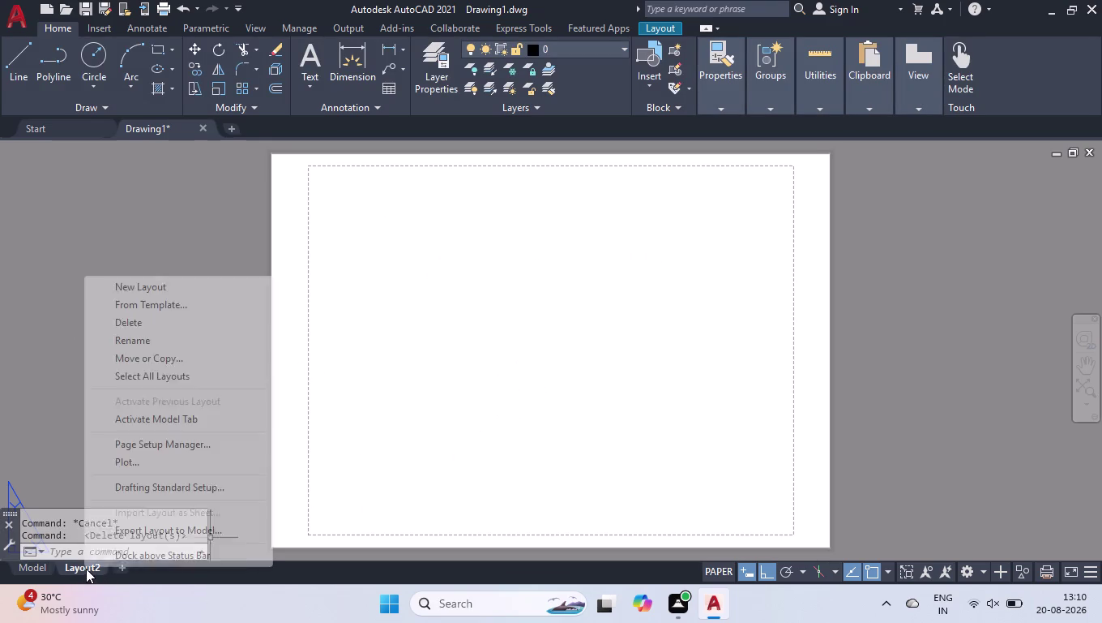
click(134, 439)
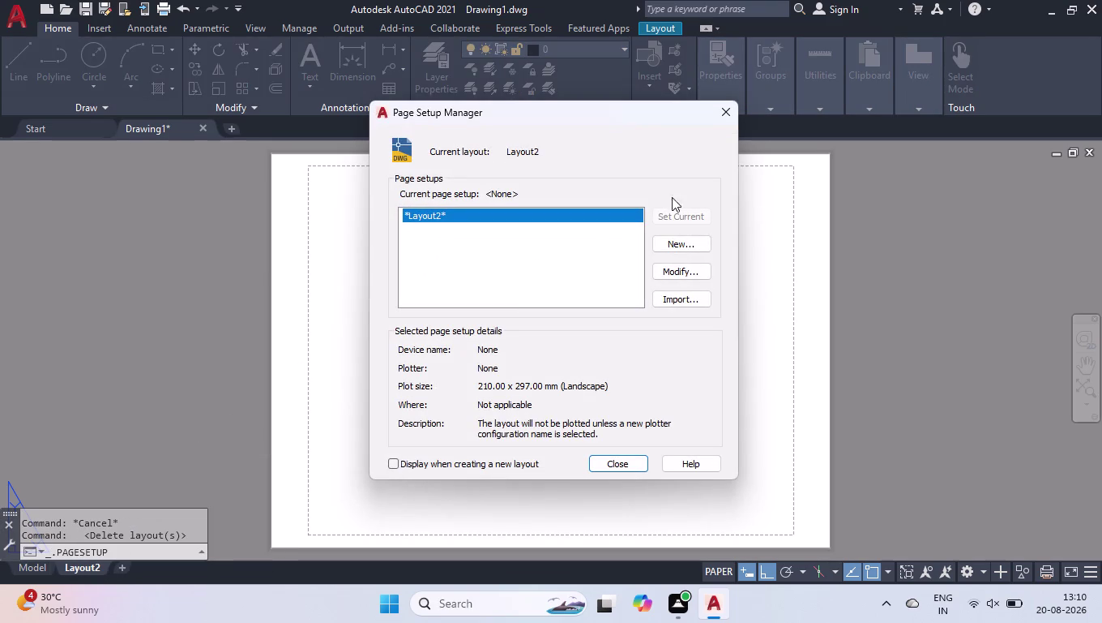
Set Layout2 to plot with DWG To PDF.pc3 on ISO full bleed A3 landscape paper.
click(691, 264)
click(477, 175)
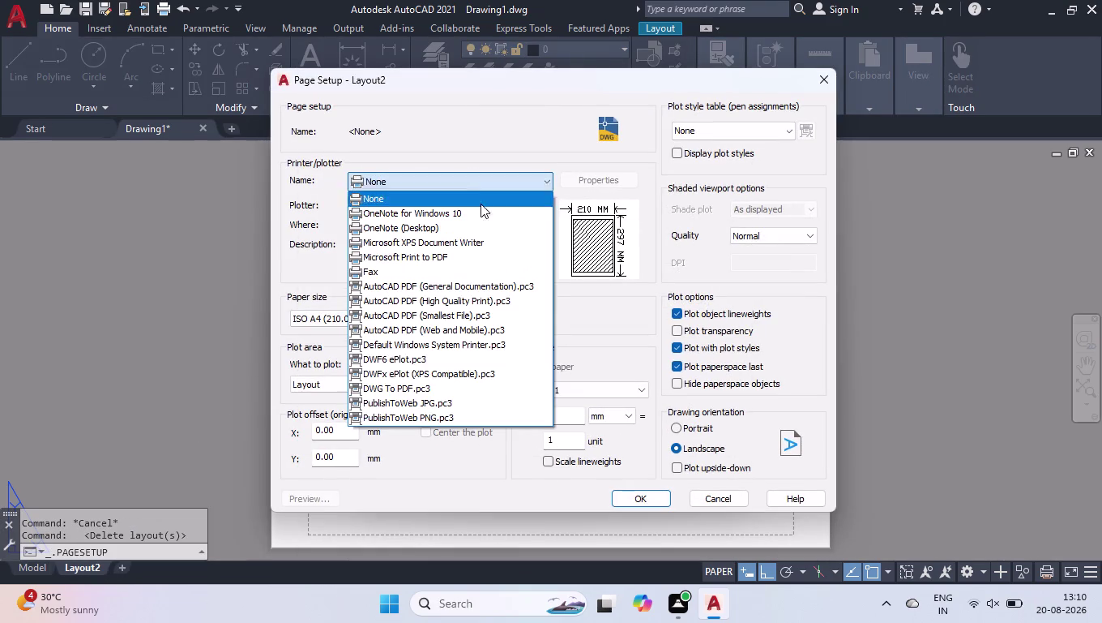
click(443, 387)
click(442, 318)
scroll(up, 3)
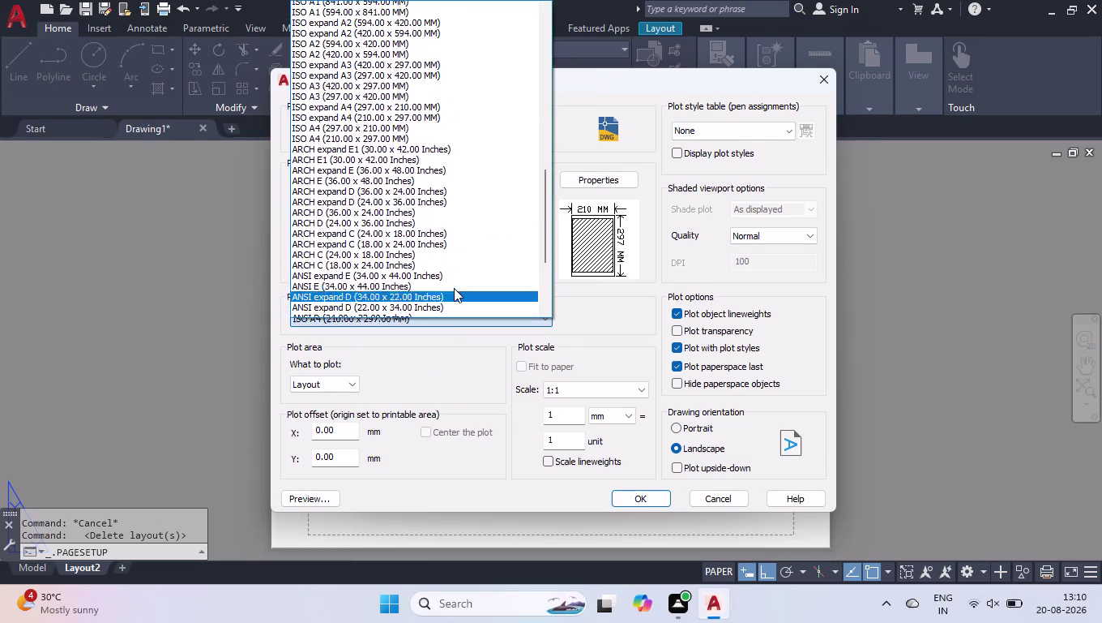
scroll(up, 3)
scroll(up, 3)
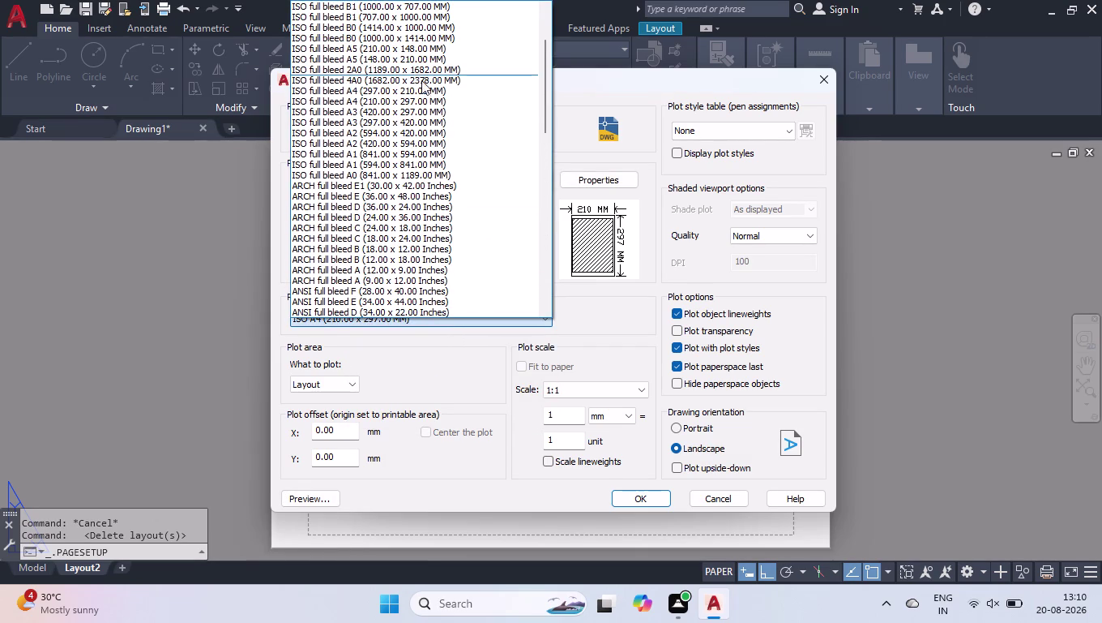
click(420, 110)
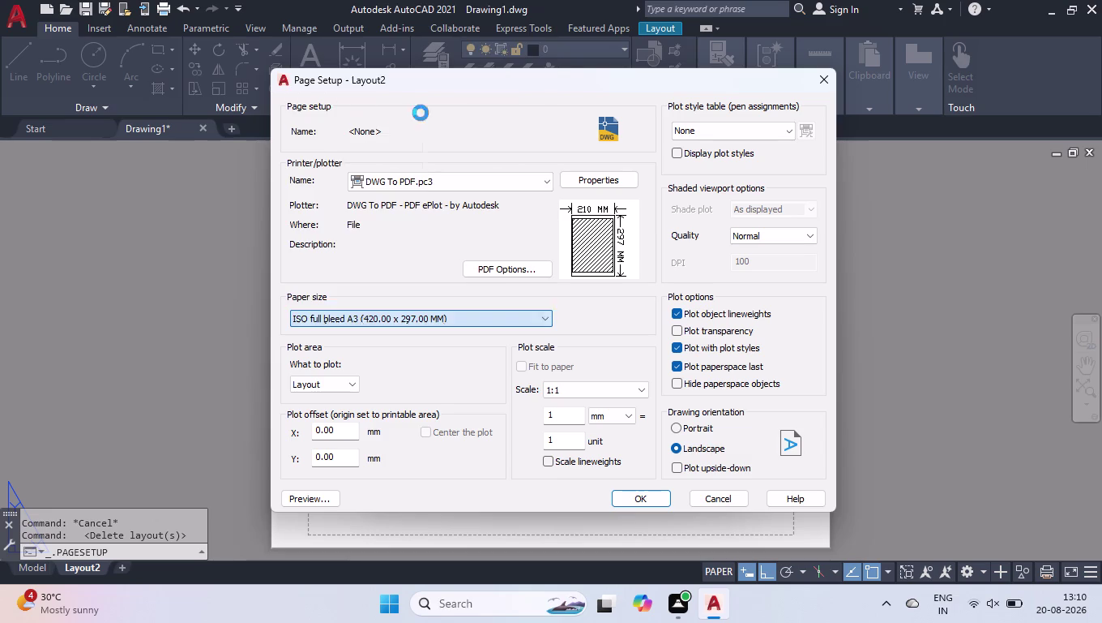
click(751, 232)
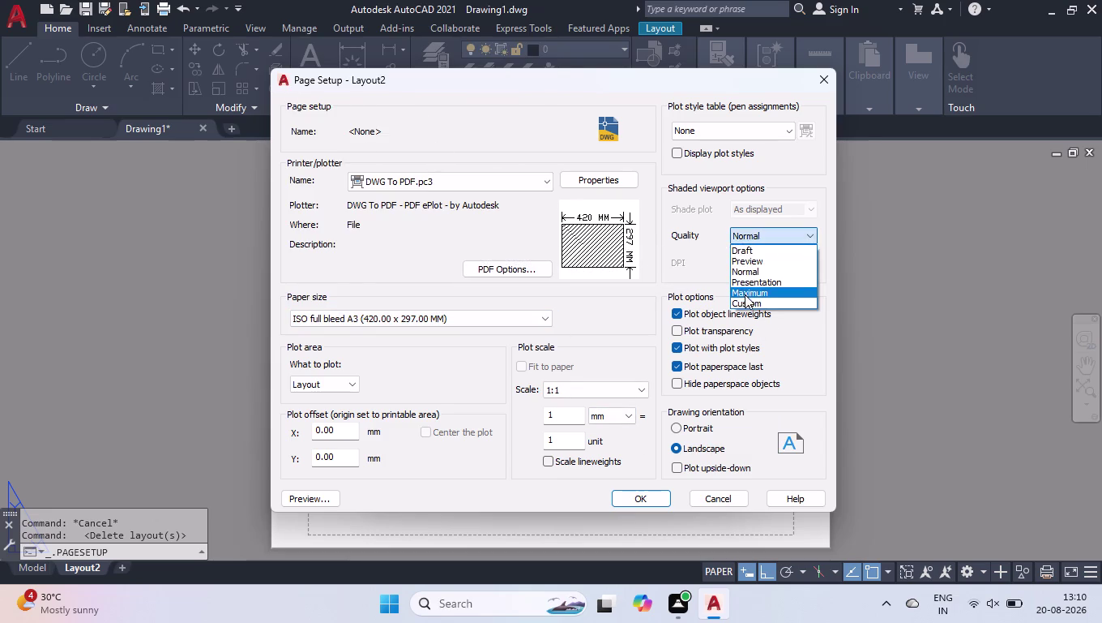
click(748, 297)
click(633, 494)
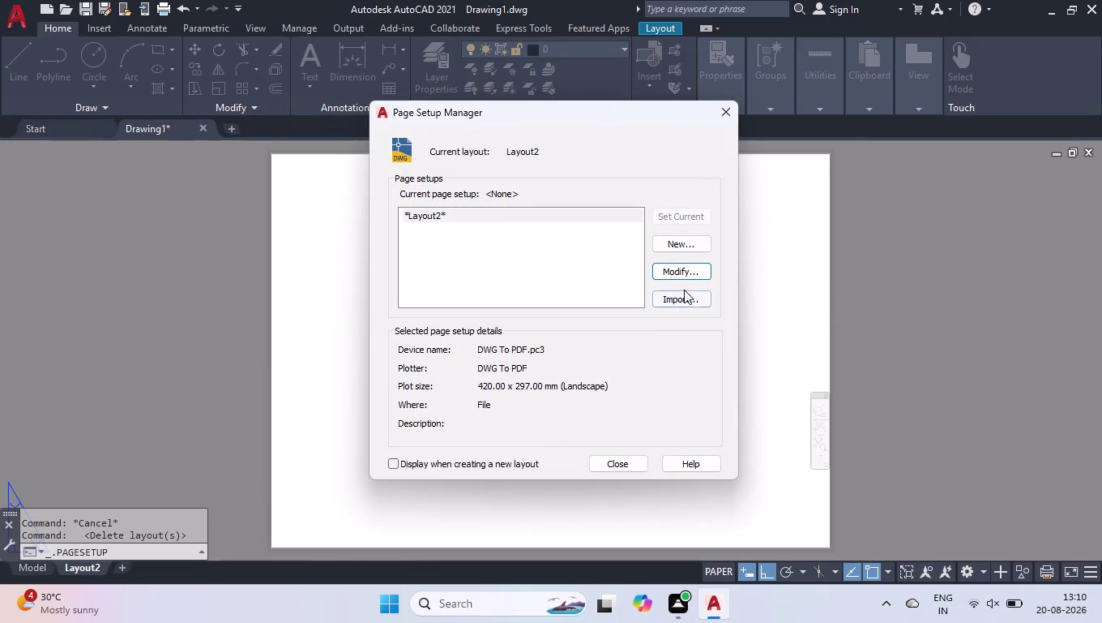
click(631, 464)
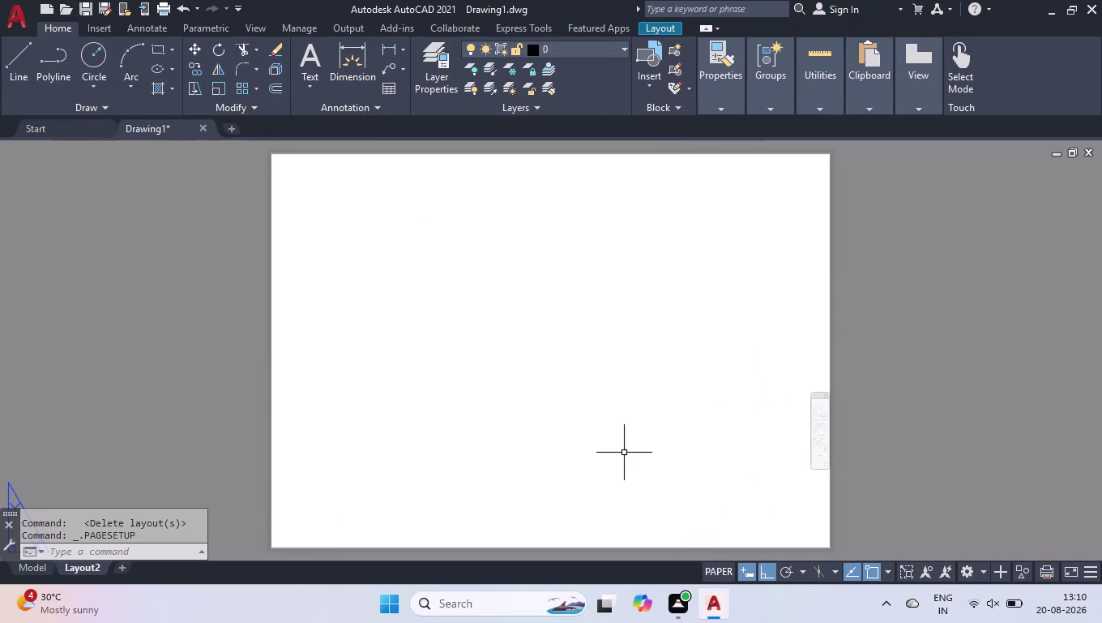
Create a layout viewport from 0,0 to 490,297 with MV.
text(mv)
key(Return)
text(0,0)
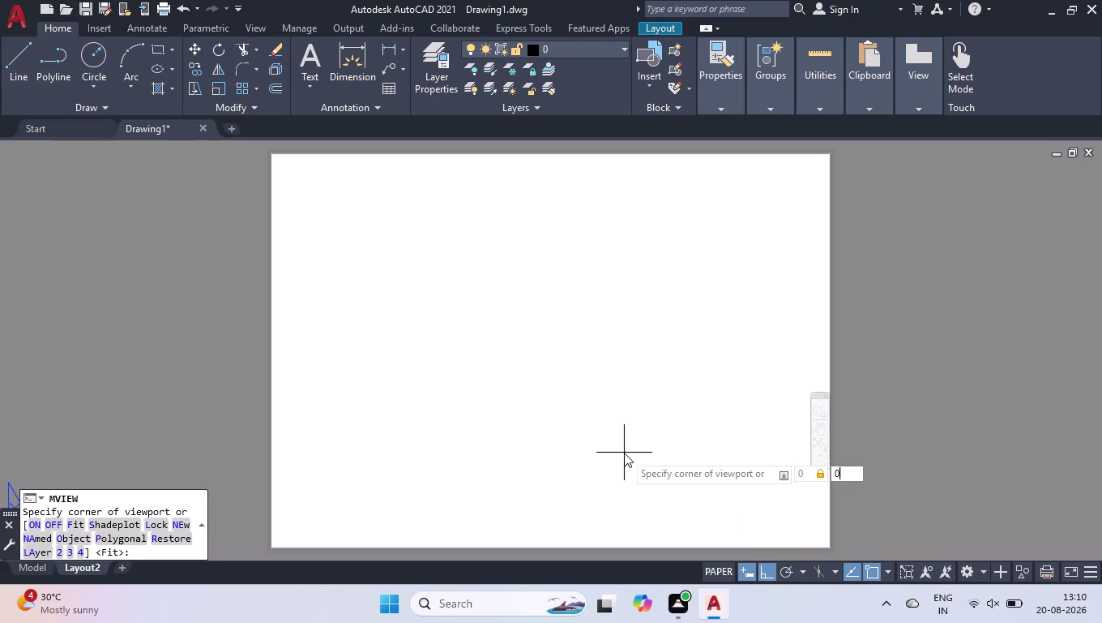
key(Return)
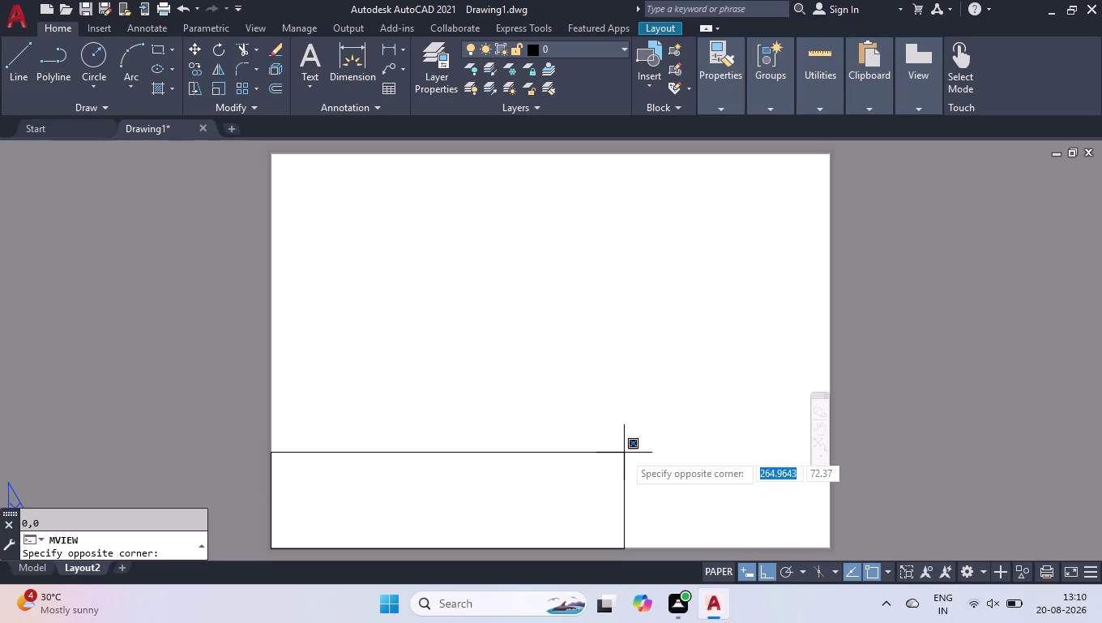
text(490)
key(comma)
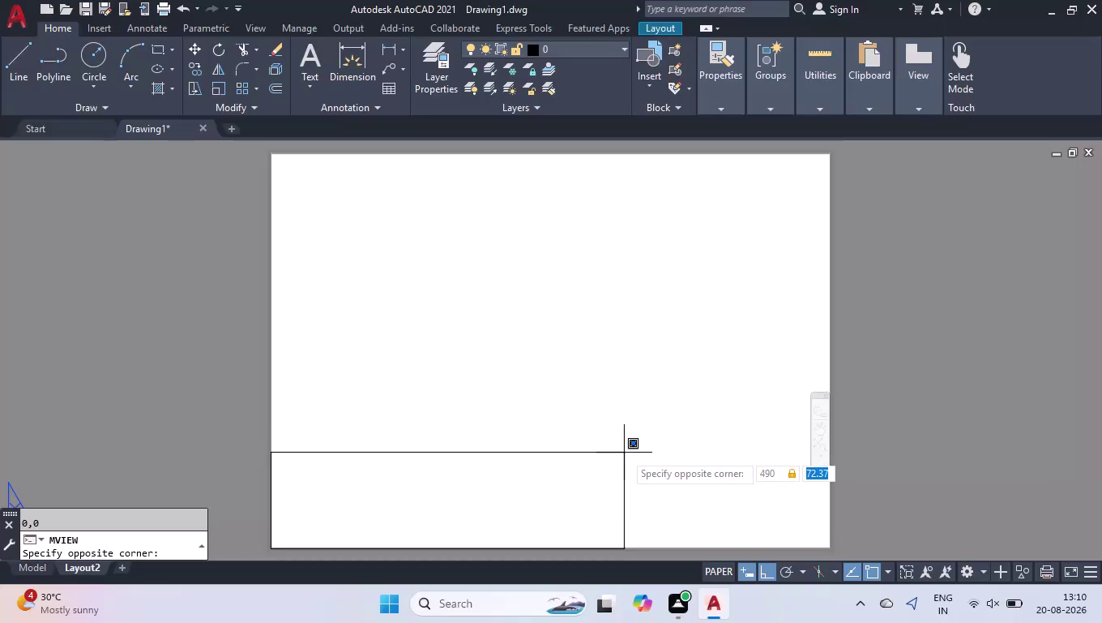
text(297)
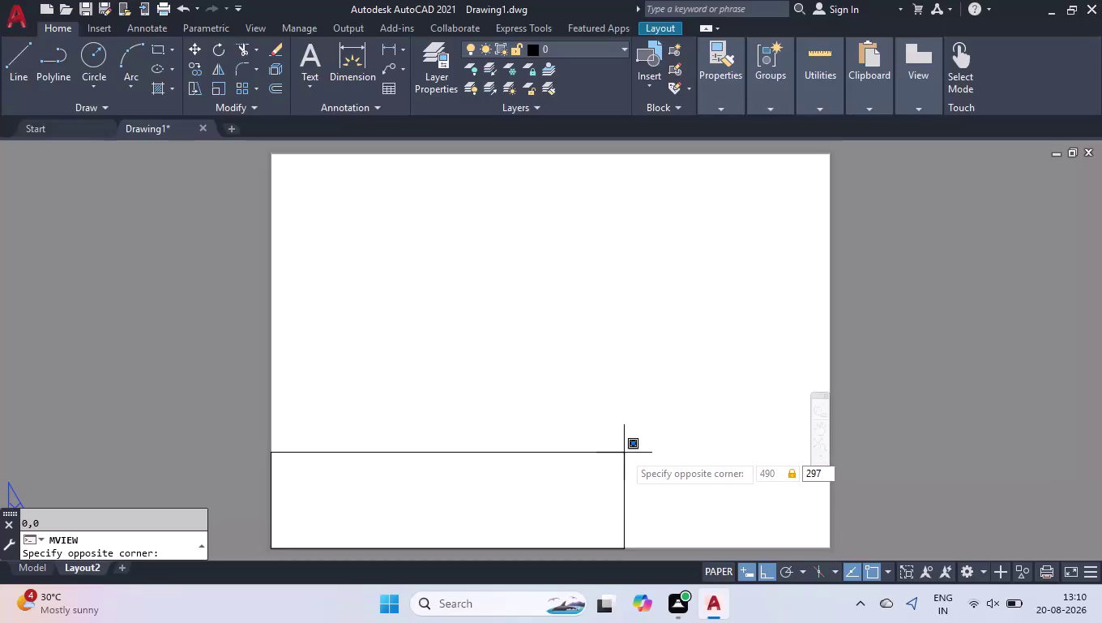
key(Return)
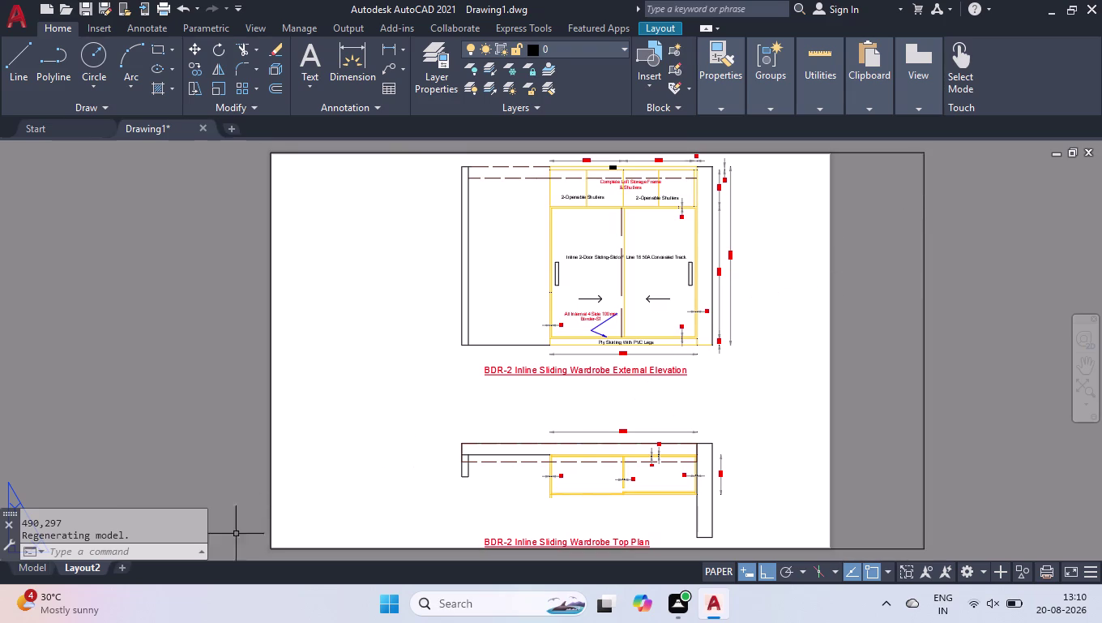
Add a new Layout1, then switch to model space.
click(117, 568)
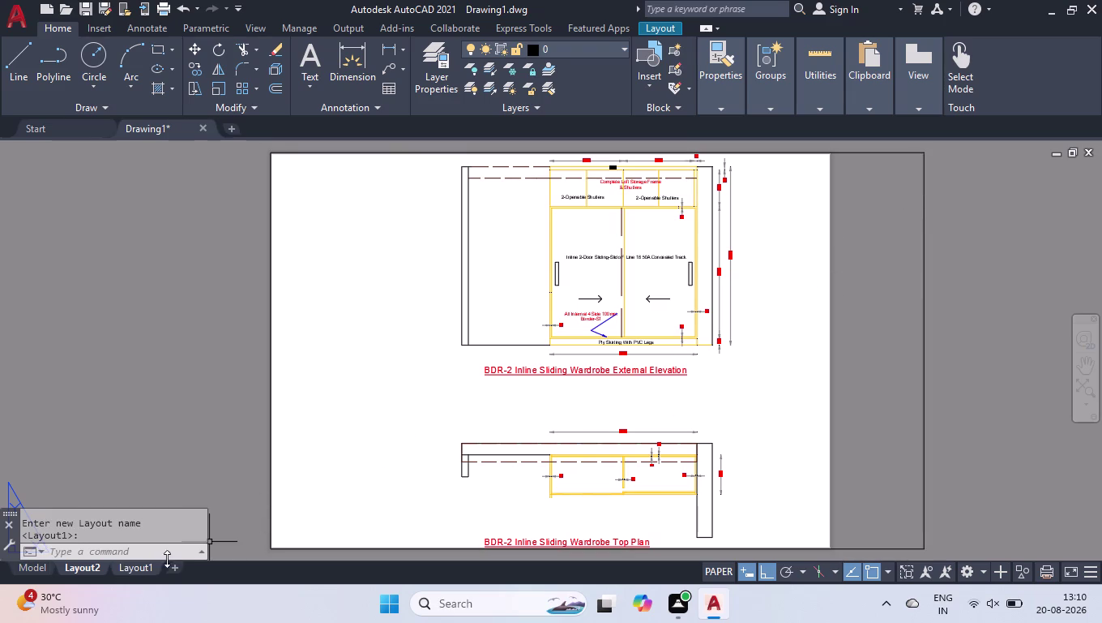
click(123, 568)
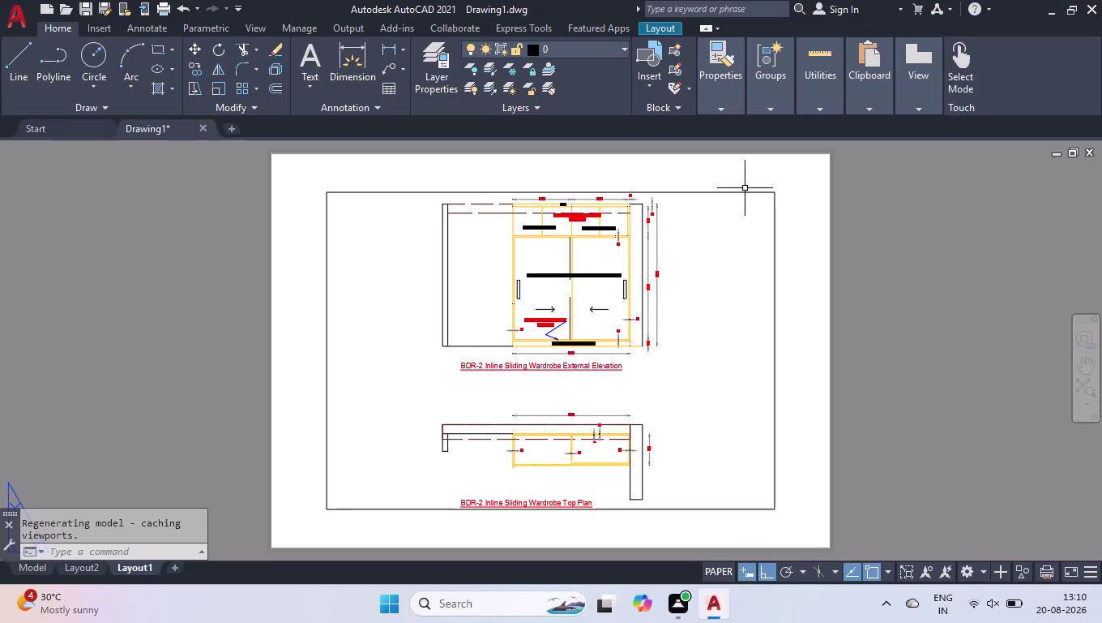
click(23, 569)
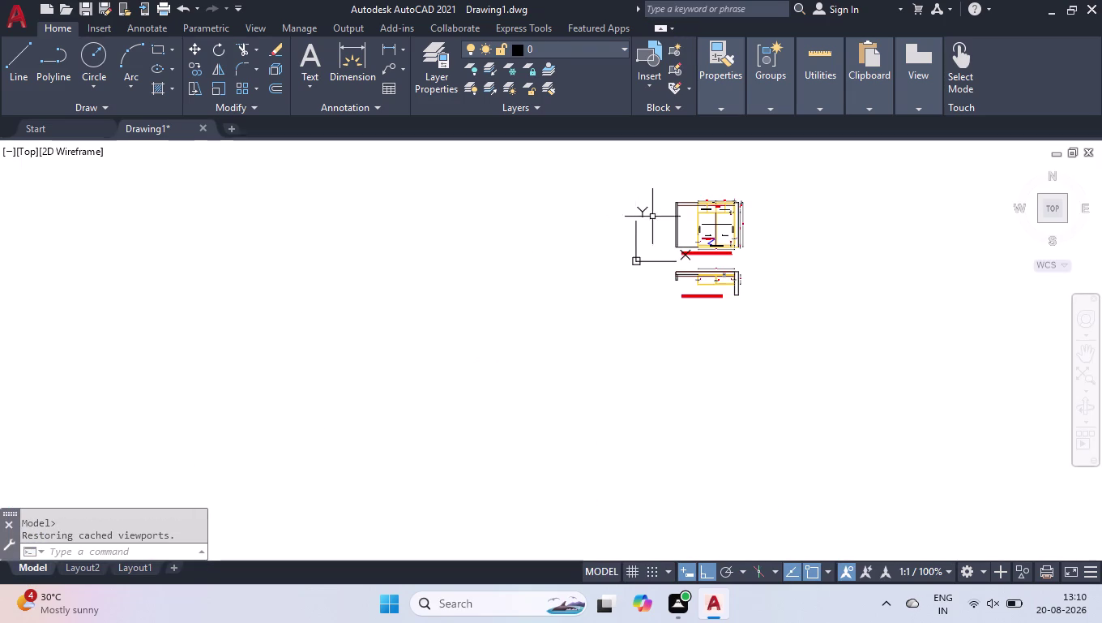
Select the eight dashed lines along the top of the wardrobe elevation.
scroll(up, 3)
scroll(up, 3)
click(640, 202)
click(527, 303)
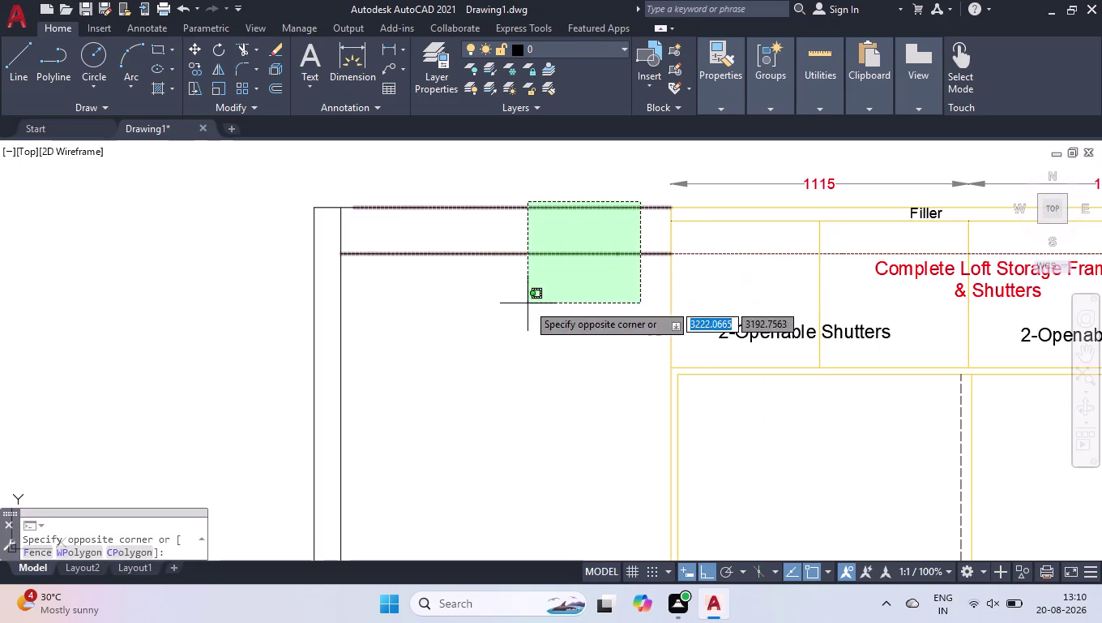
click(784, 255)
scroll(down, 3)
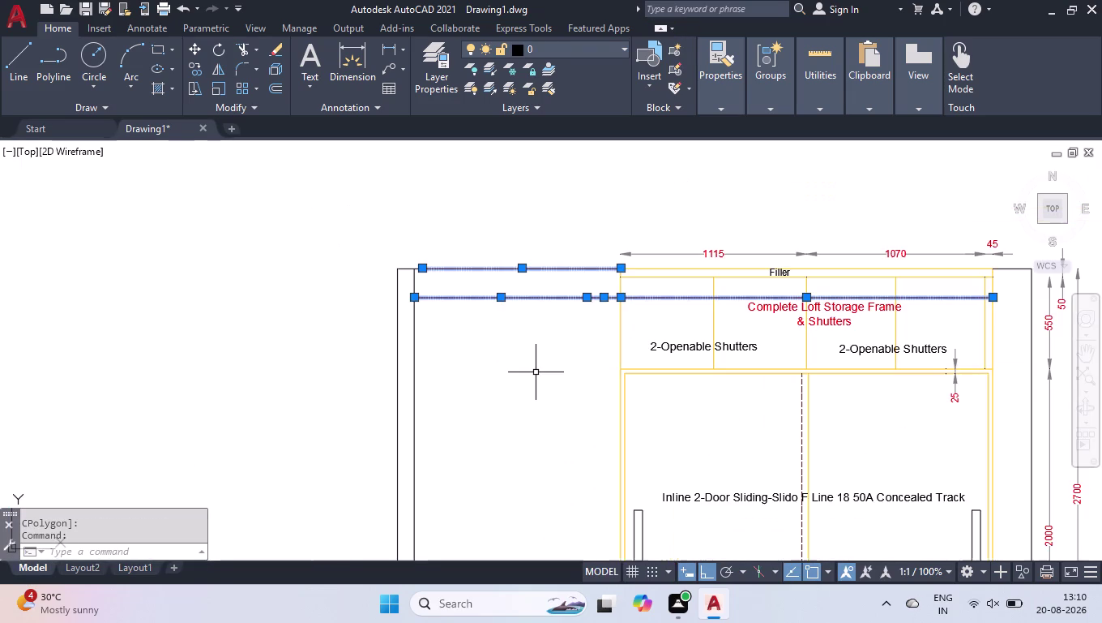
scroll(down, 3)
scroll(down, 3)
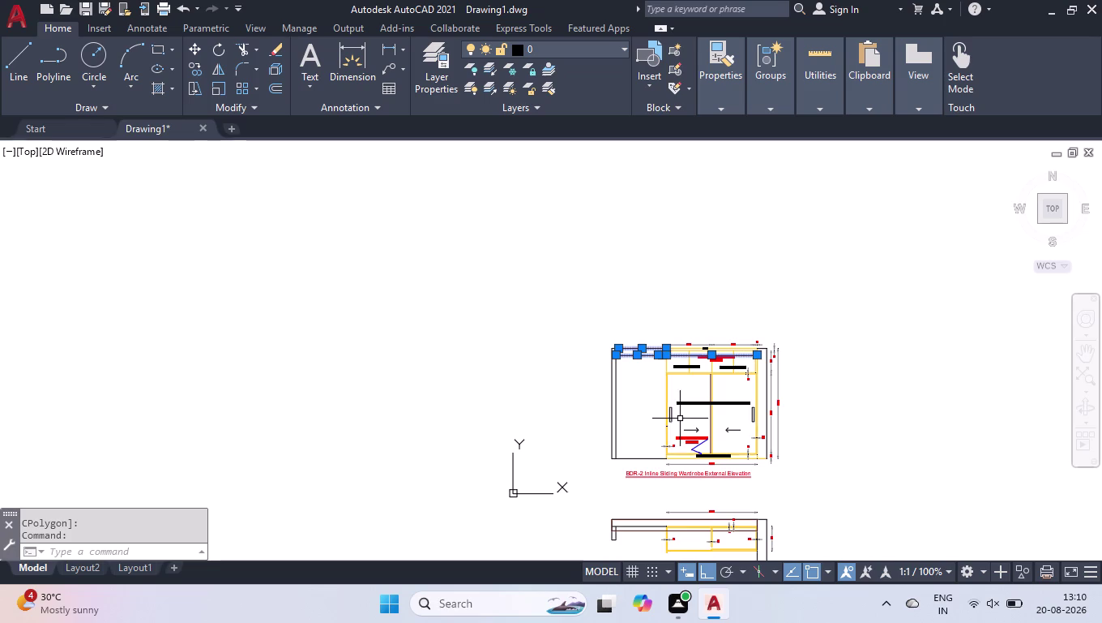
scroll(up, 3)
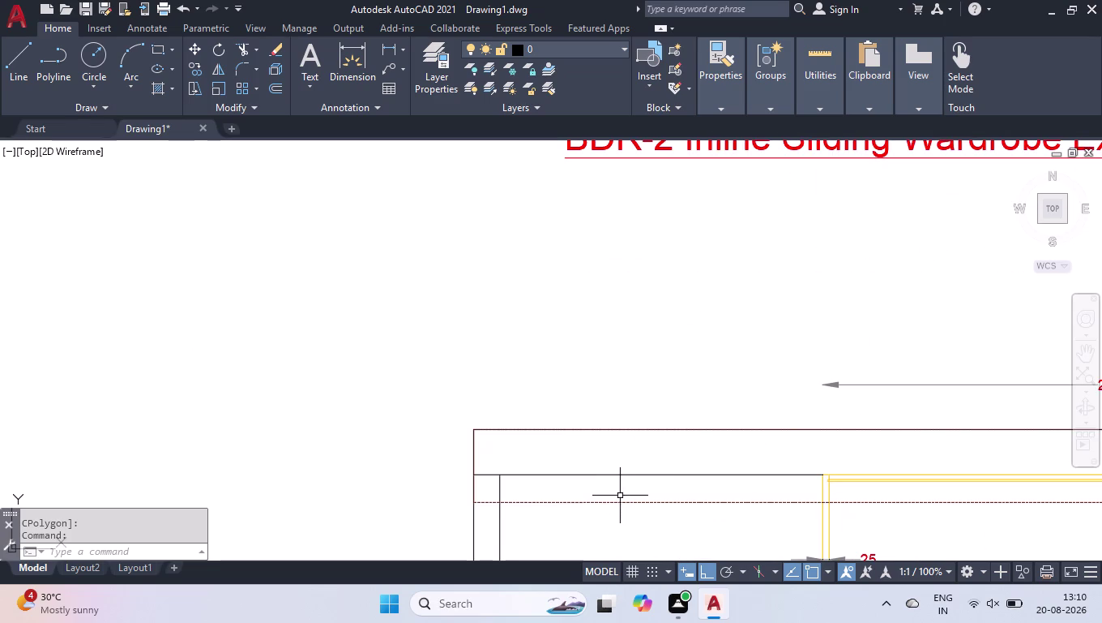
click(618, 502)
click(472, 462)
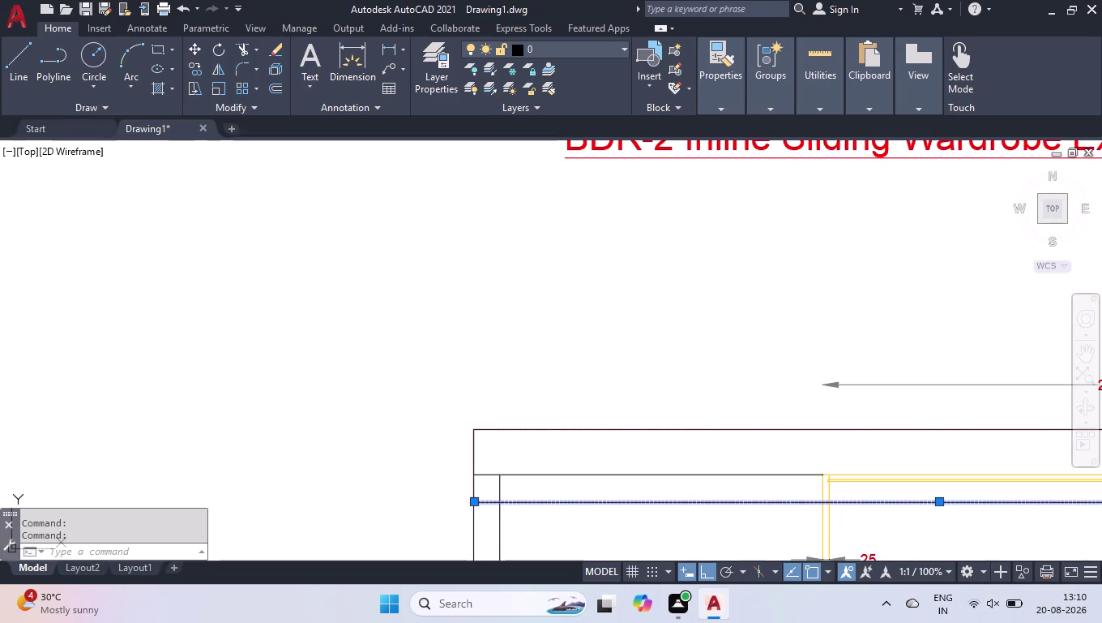
click(527, 431)
scroll(down, 3)
scroll(up, 3)
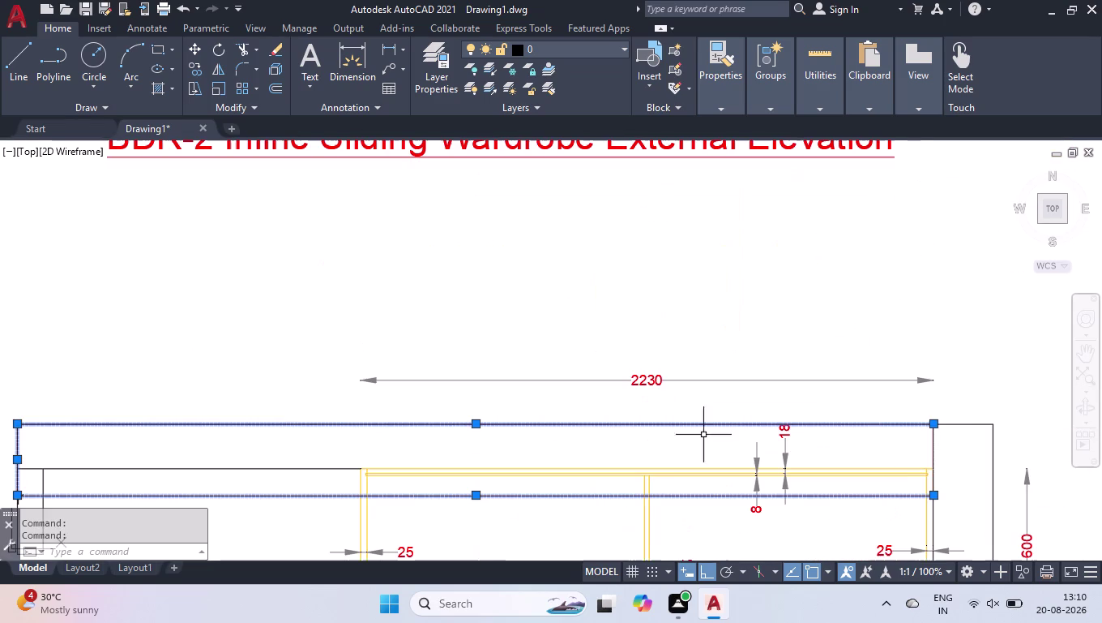
click(932, 453)
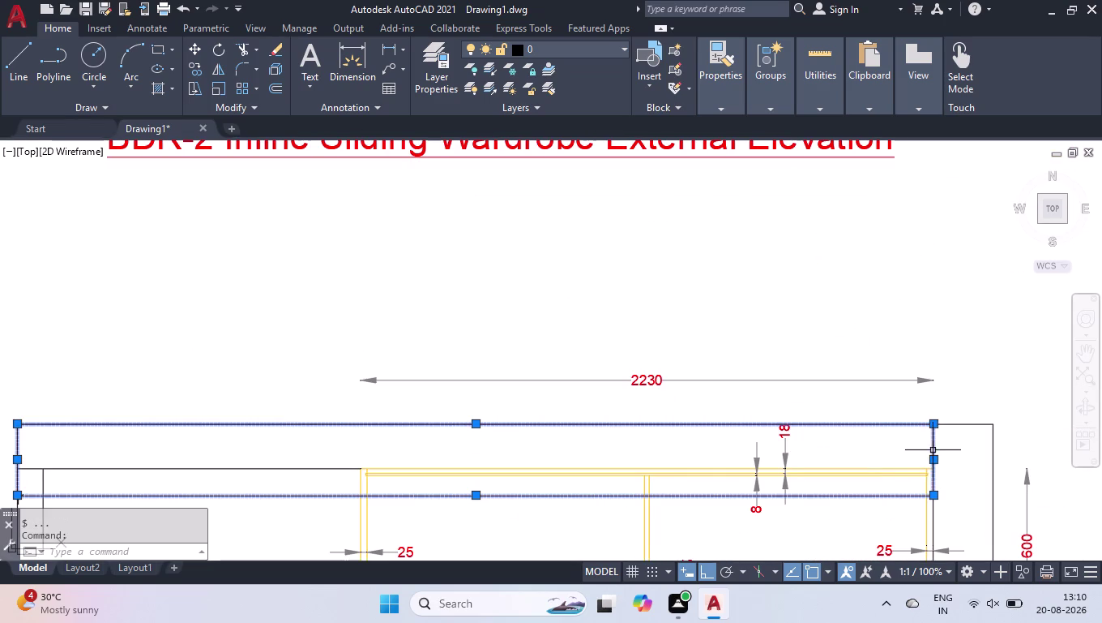
Set the selected lines' linetype scale to 0.5 and close Properties.
key(ctrl+1)
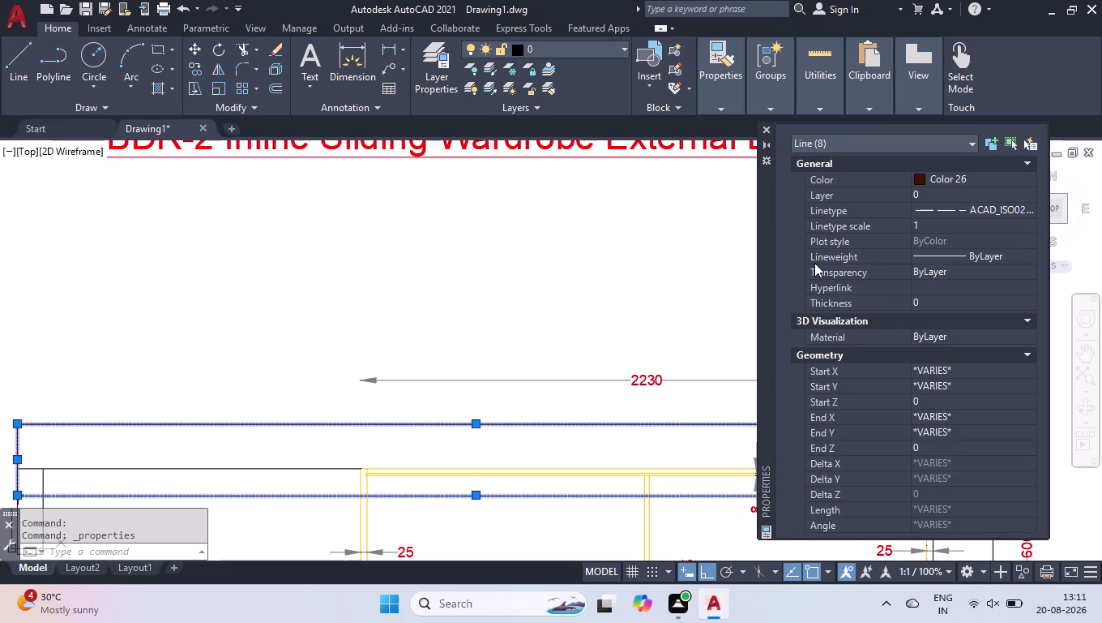
click(923, 222)
text(0.)
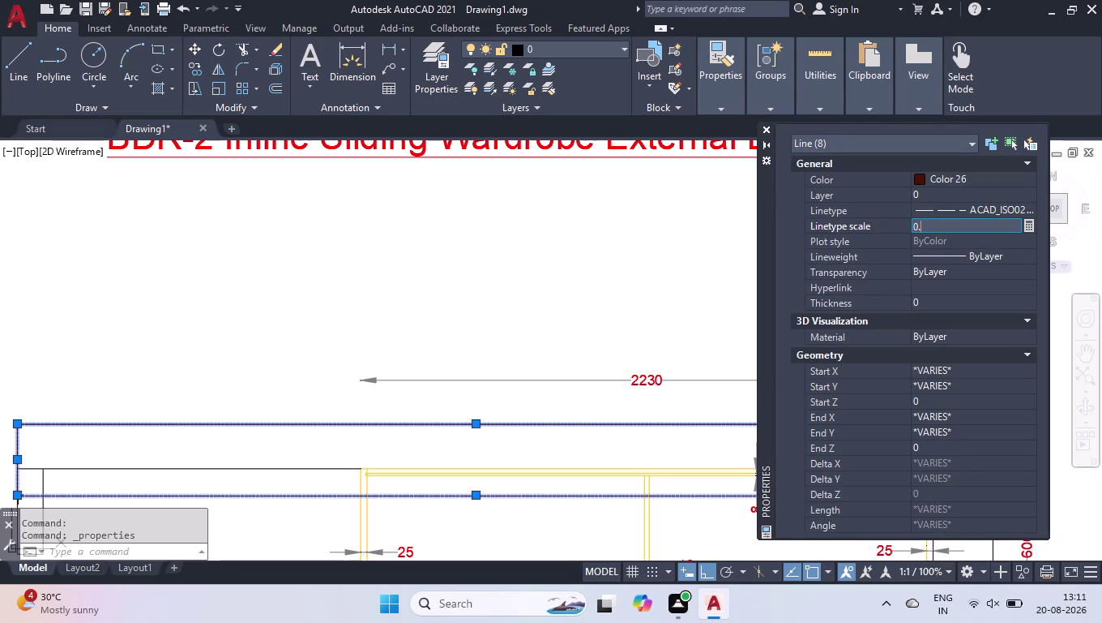
text(5)
key(Return)
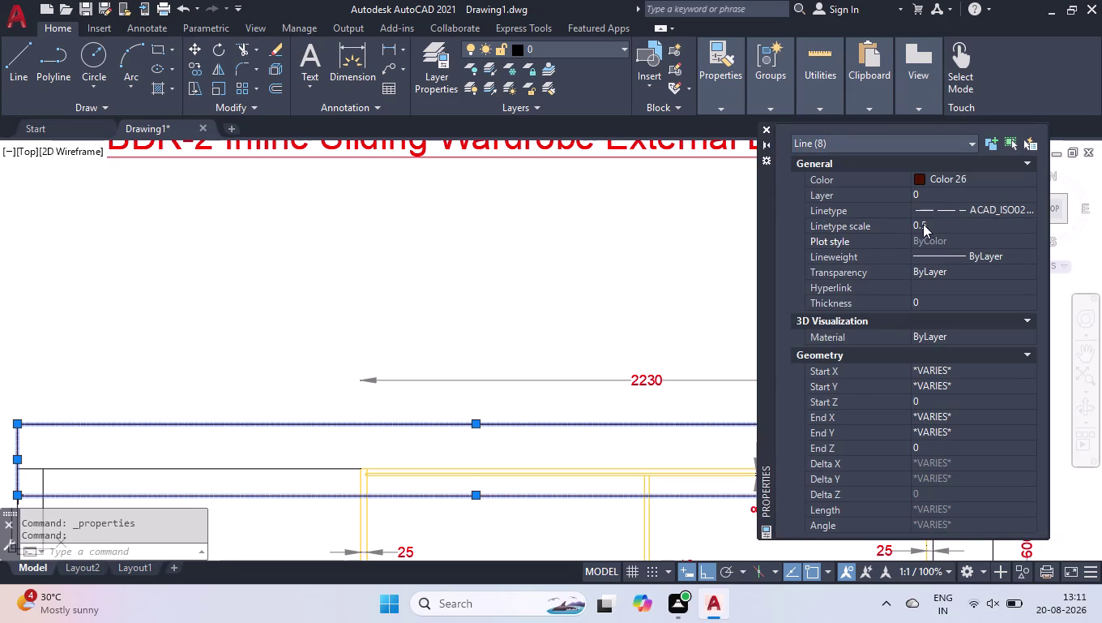
click(766, 129)
scroll(down, 3)
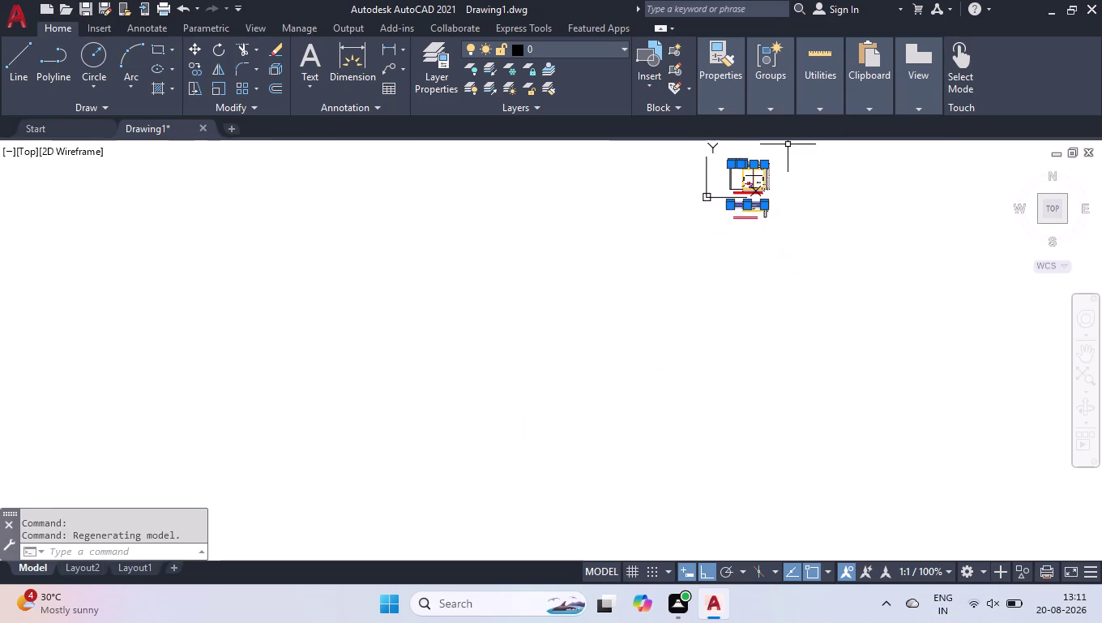
click(787, 151)
click(662, 277)
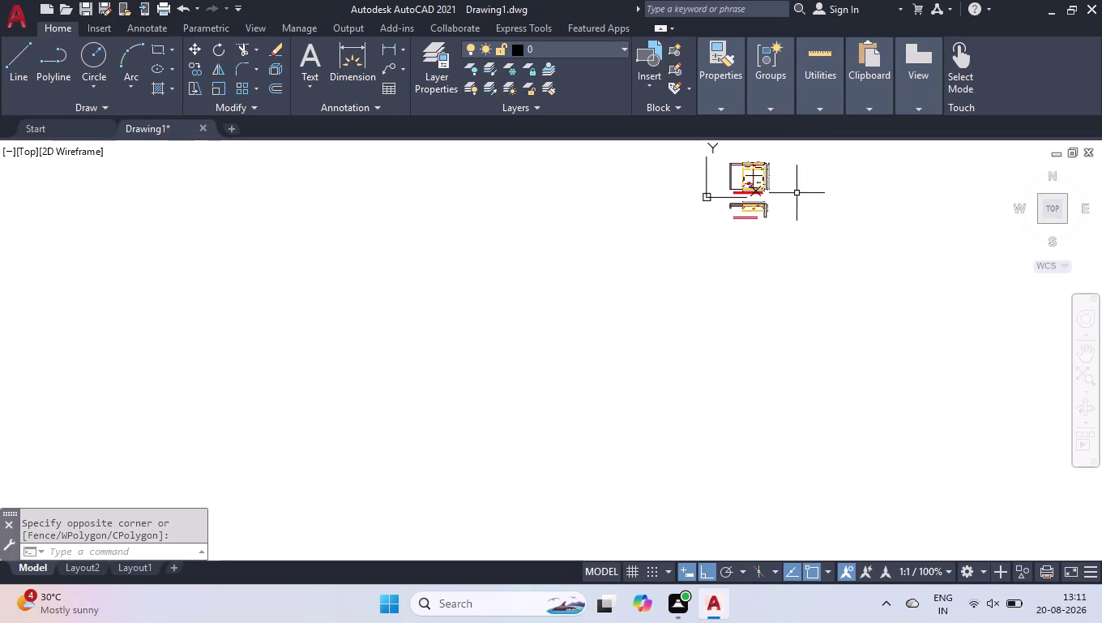
scroll(up, 3)
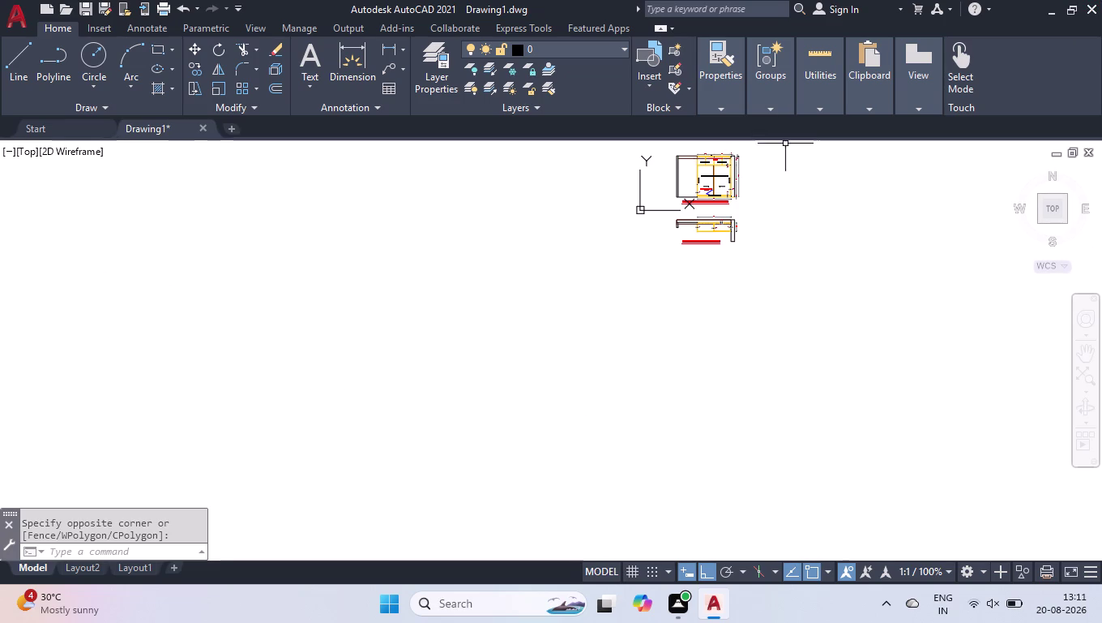
scroll(up, 3)
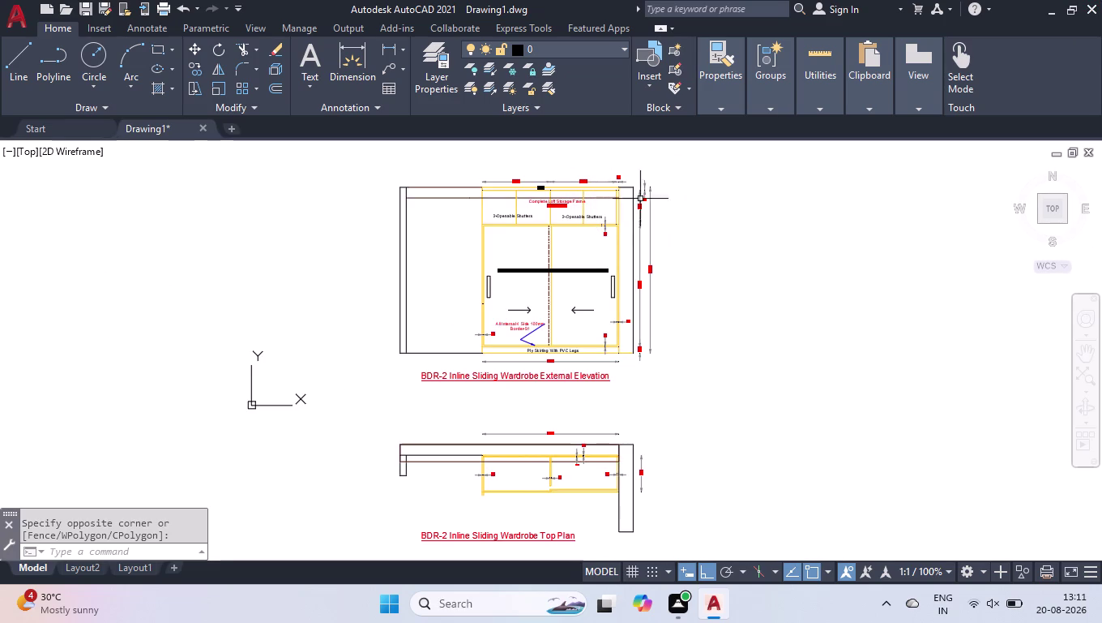
click(170, 569)
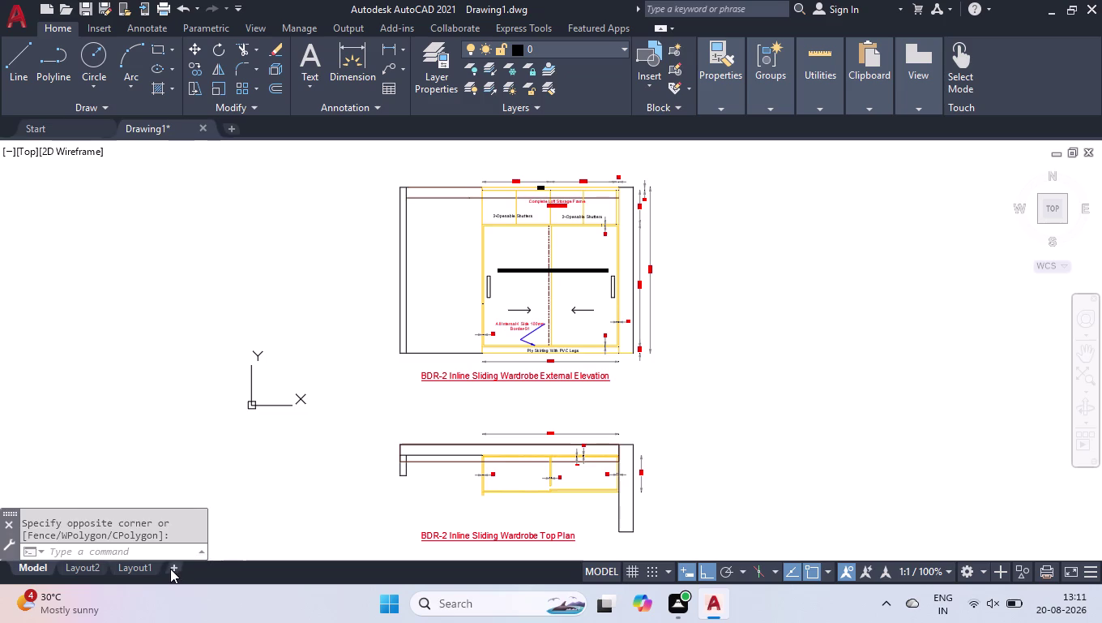
click(175, 569)
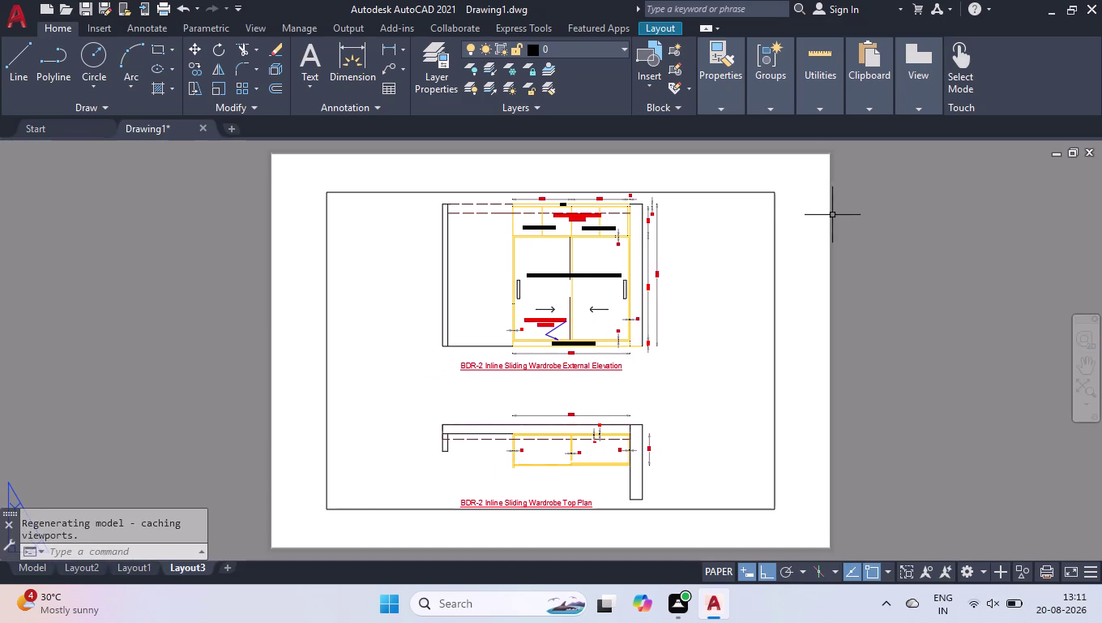
Erase Layout3's default viewport and bring up its Page Setup Manager with PAGESETUP.
click(766, 192)
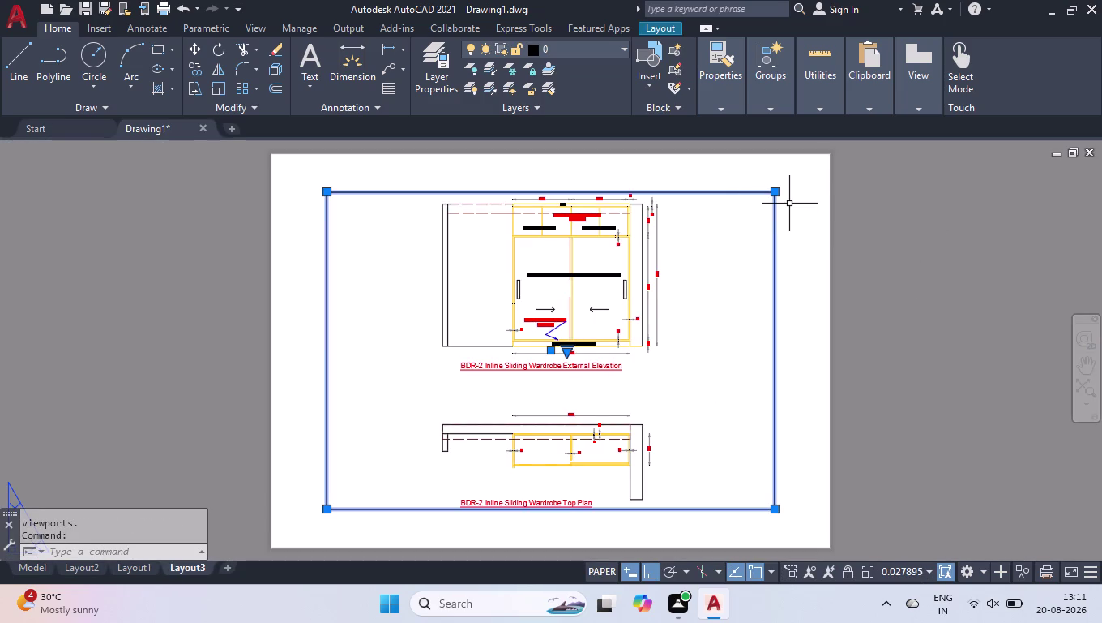
key(Delete)
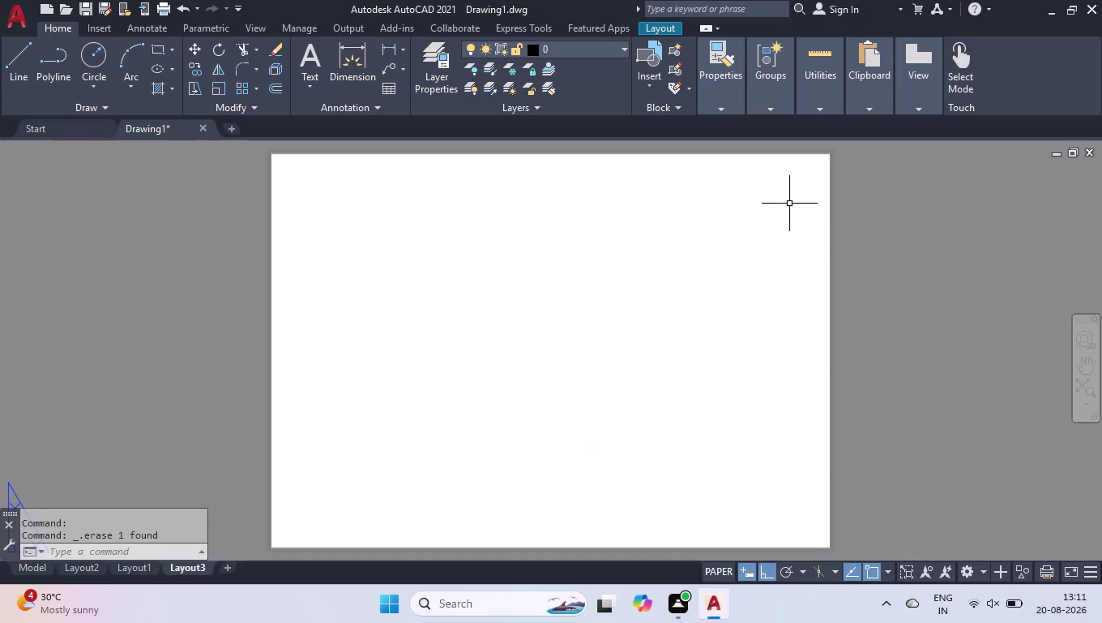
right_click(789, 204)
click(669, 350)
click(669, 350)
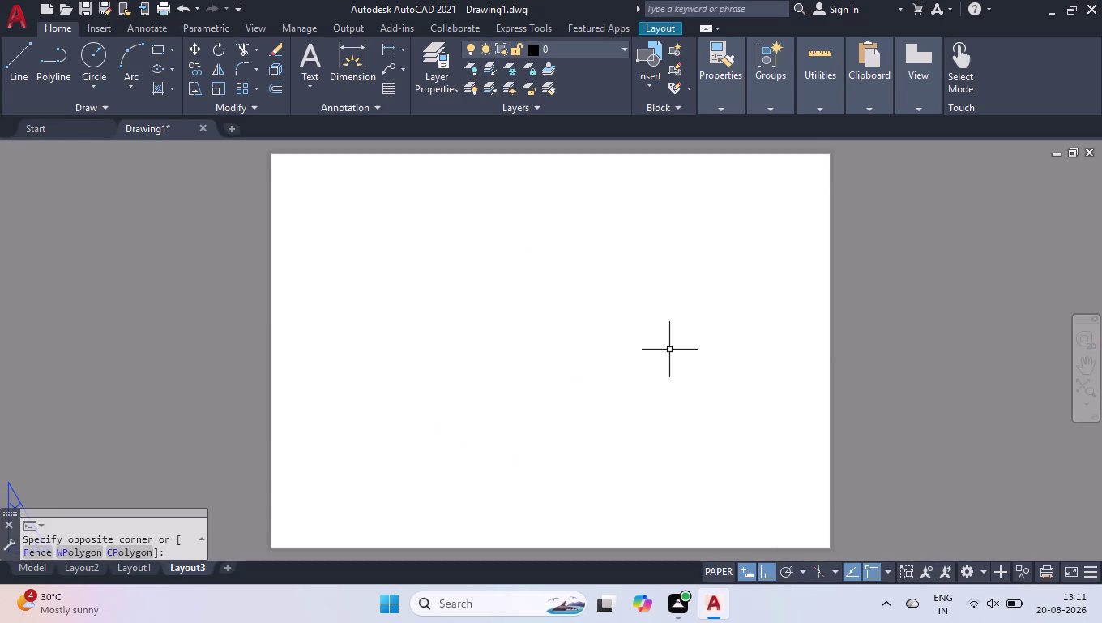
text(page)
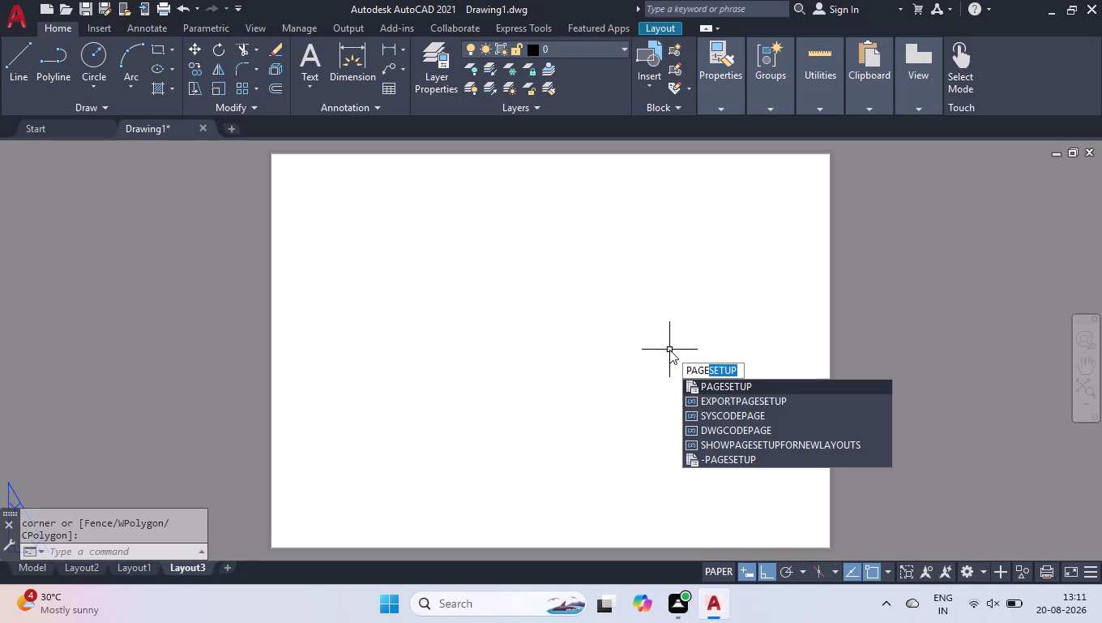
key(Return)
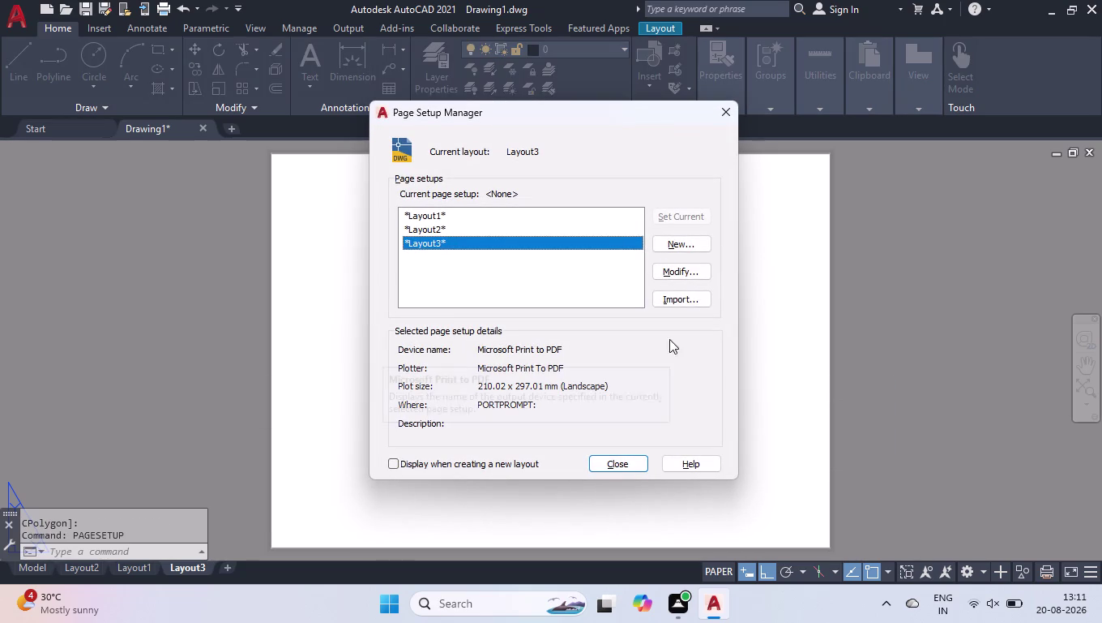
Set Layout3 to plot with DWG To PDF.pc3 on ISO full bleed A3 paper at maximum quality.
click(656, 273)
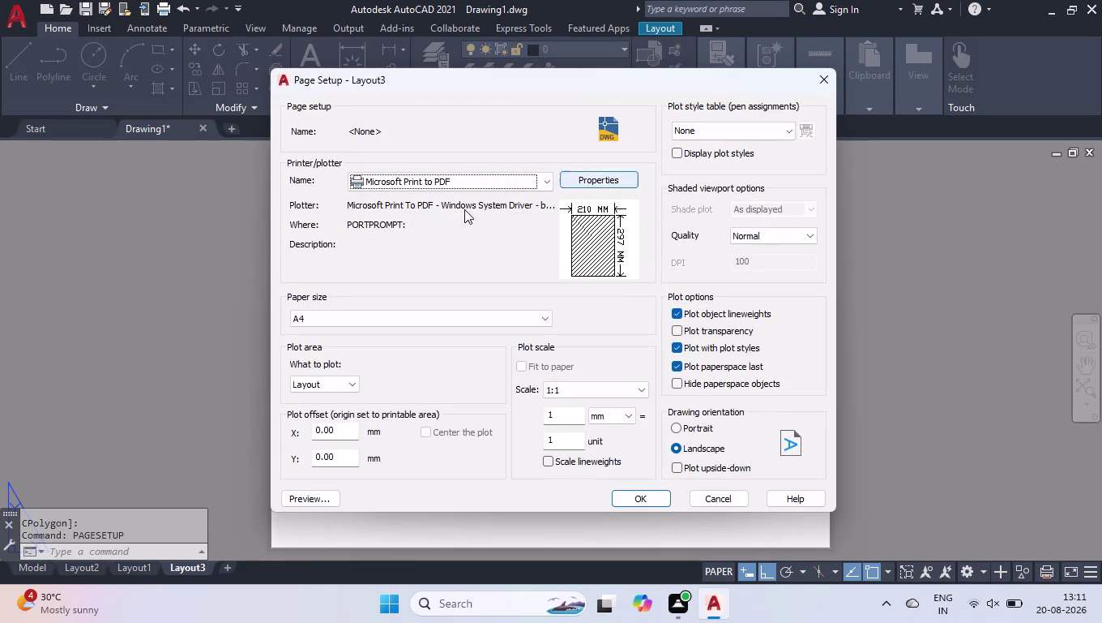
click(437, 179)
click(459, 385)
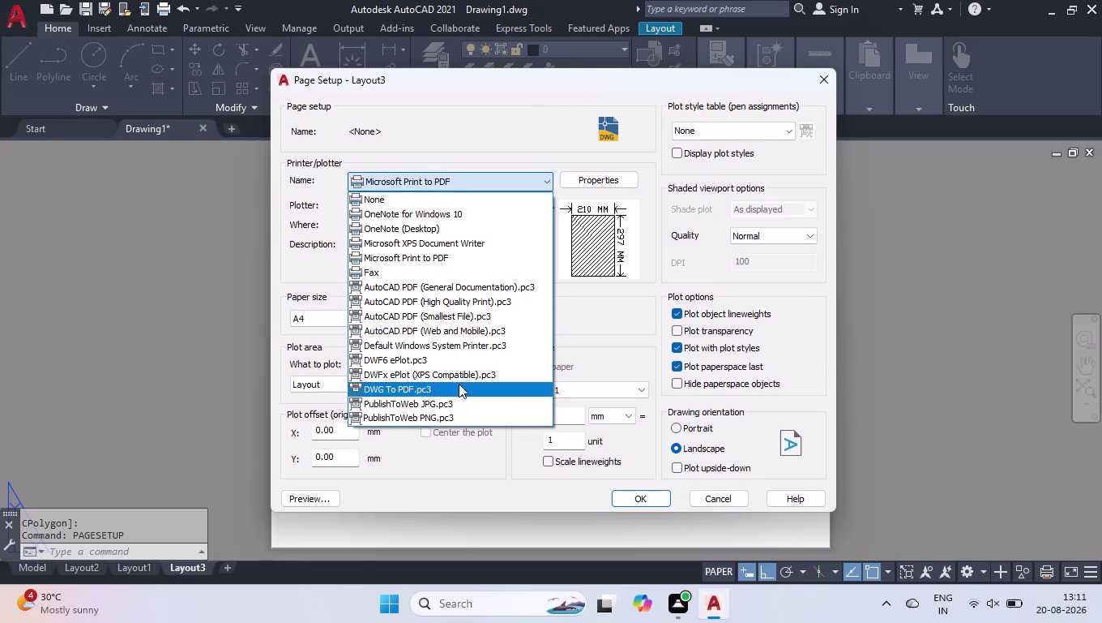
click(484, 312)
scroll(up, 3)
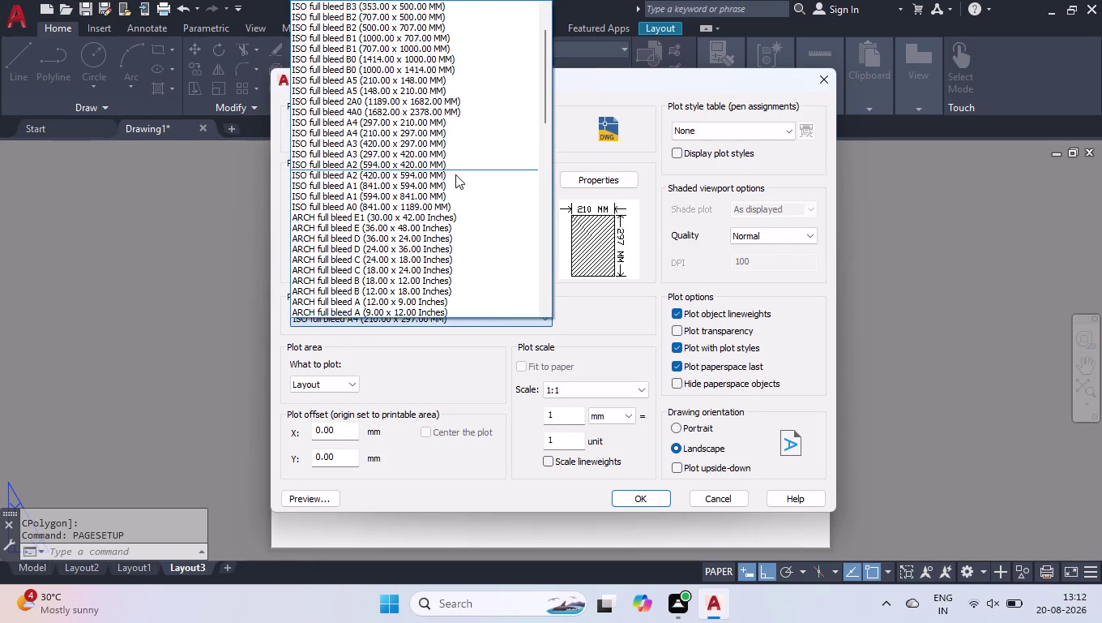
scroll(up, 3)
scroll(up, 3)
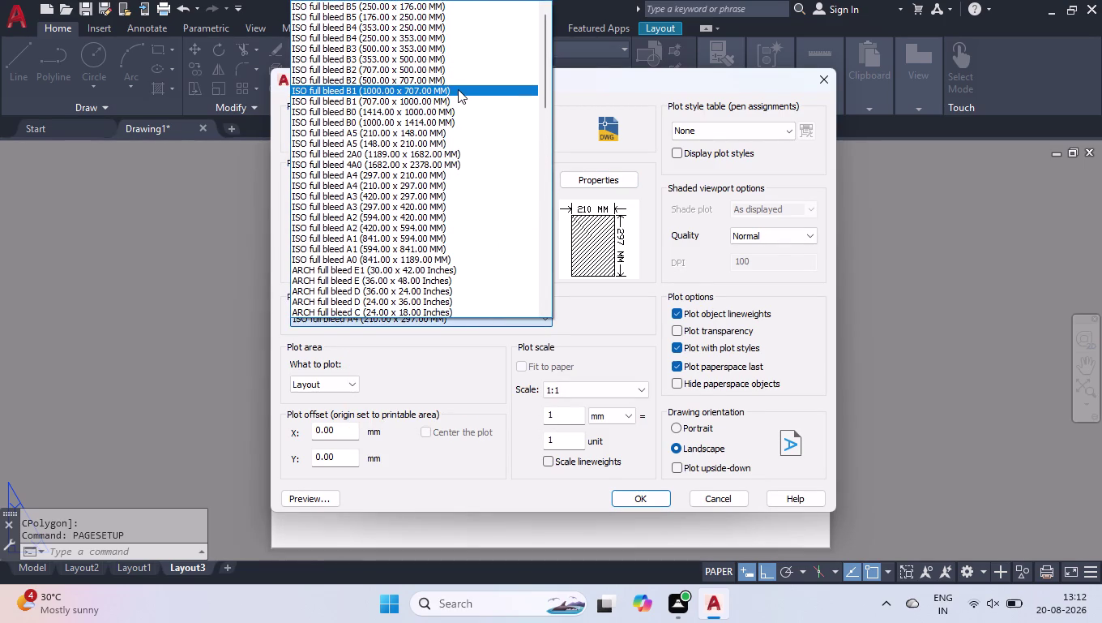
scroll(up, 3)
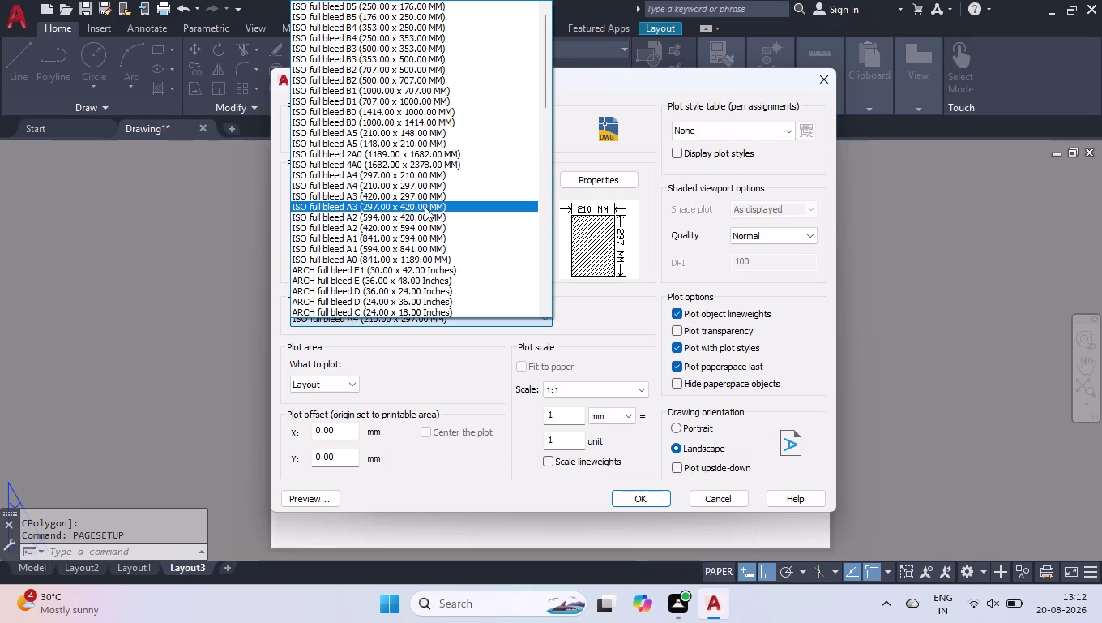
click(430, 195)
click(774, 234)
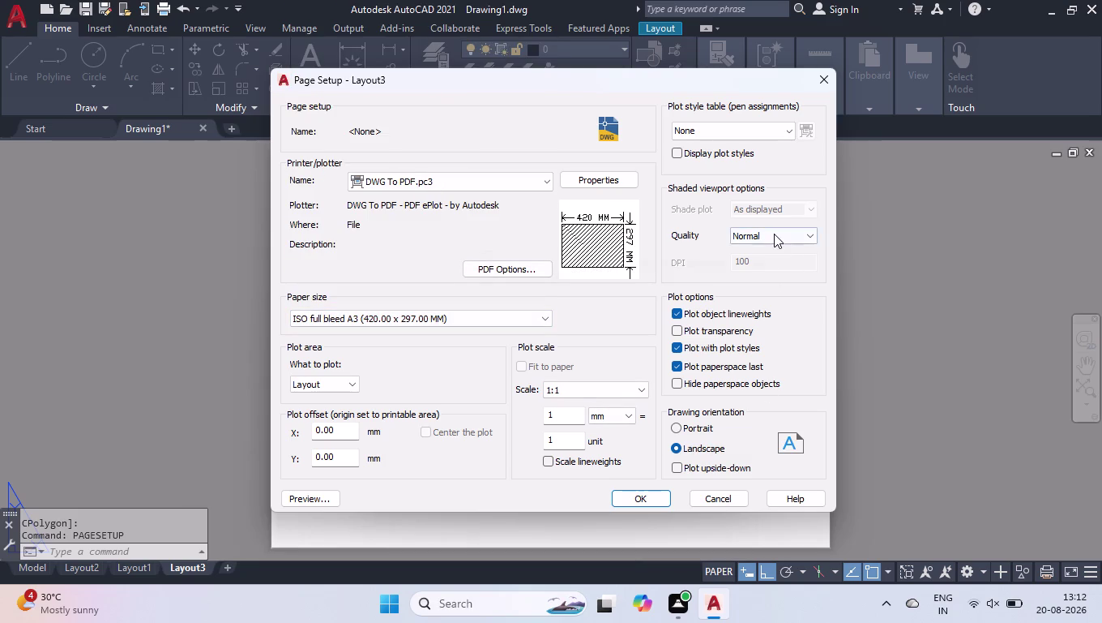
click(765, 287)
click(661, 498)
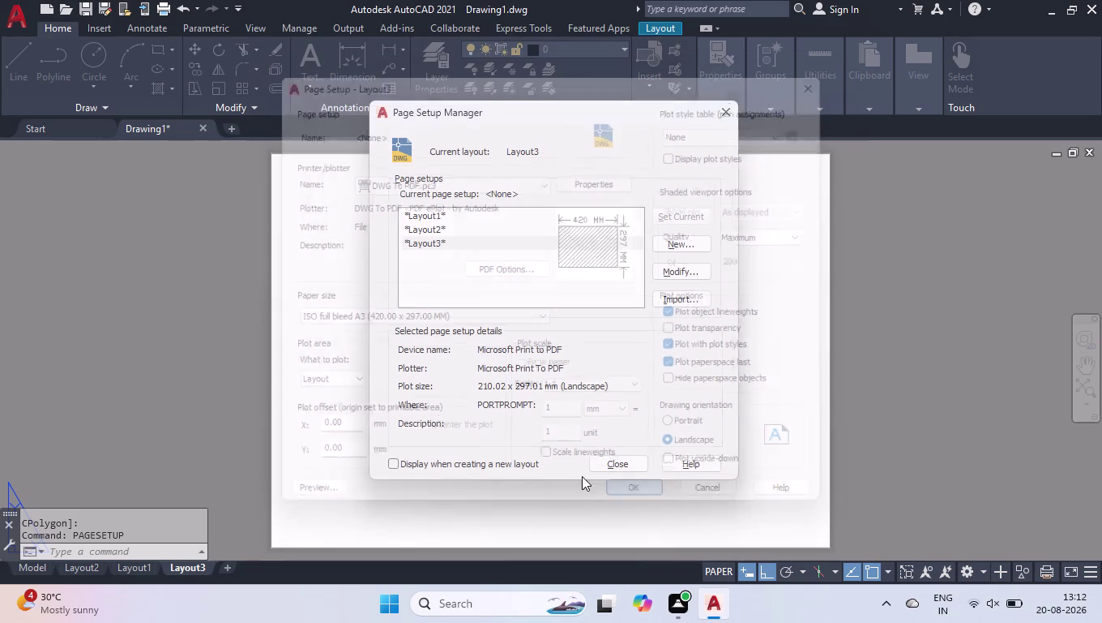
click(608, 466)
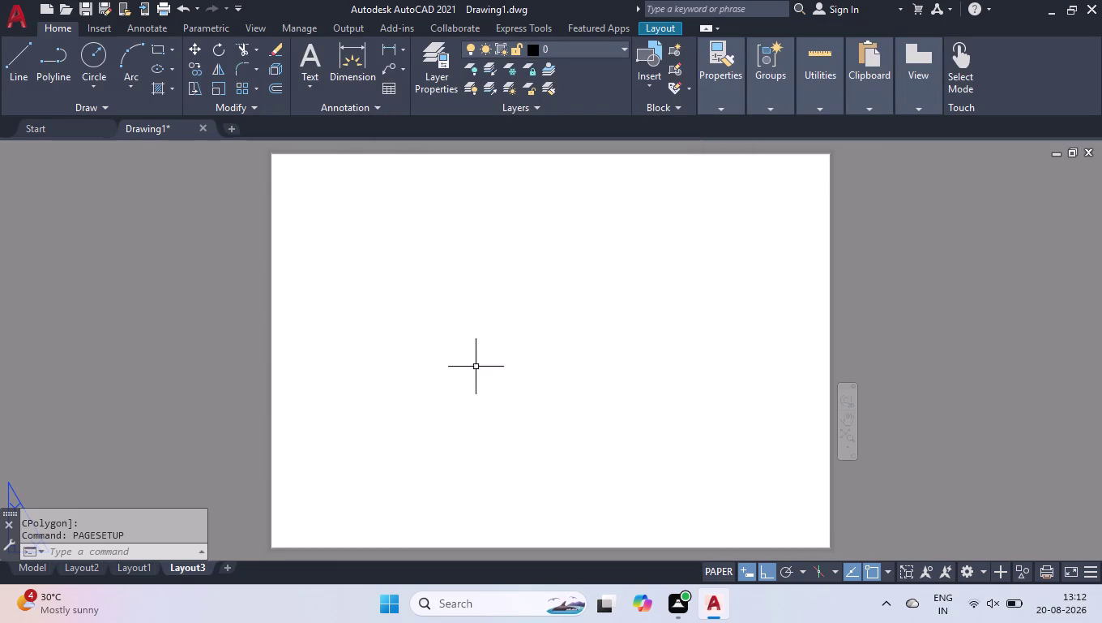
Create a full-sheet viewport on Layout3 from 0,0 to 420,297.
text(mv)
key(Return)
text(0,0)
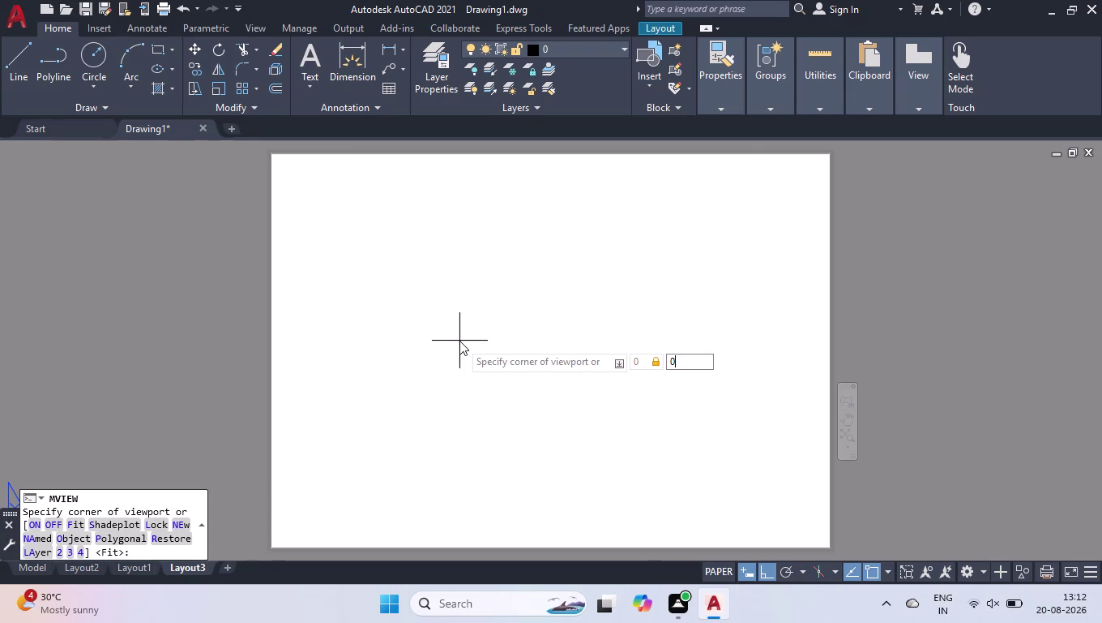
key(Return)
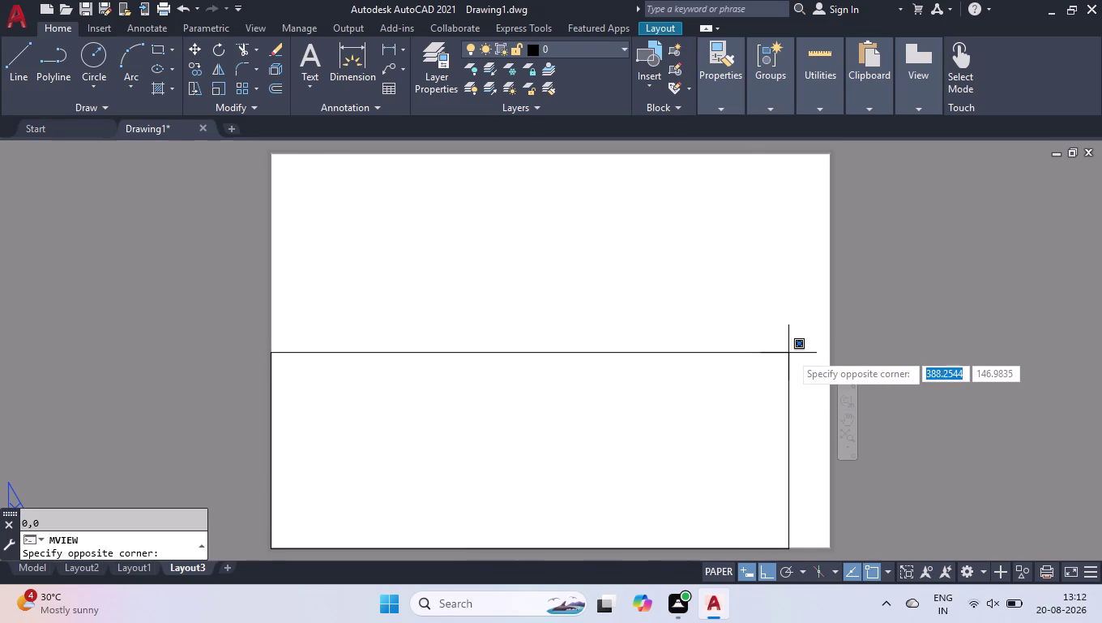
text(420)
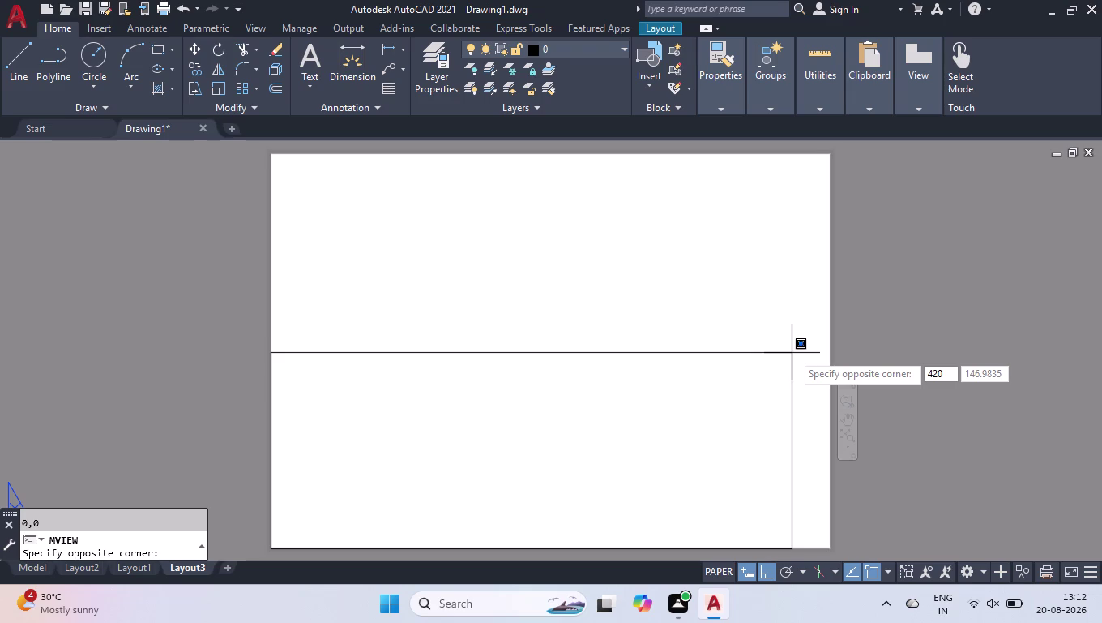
text(,297)
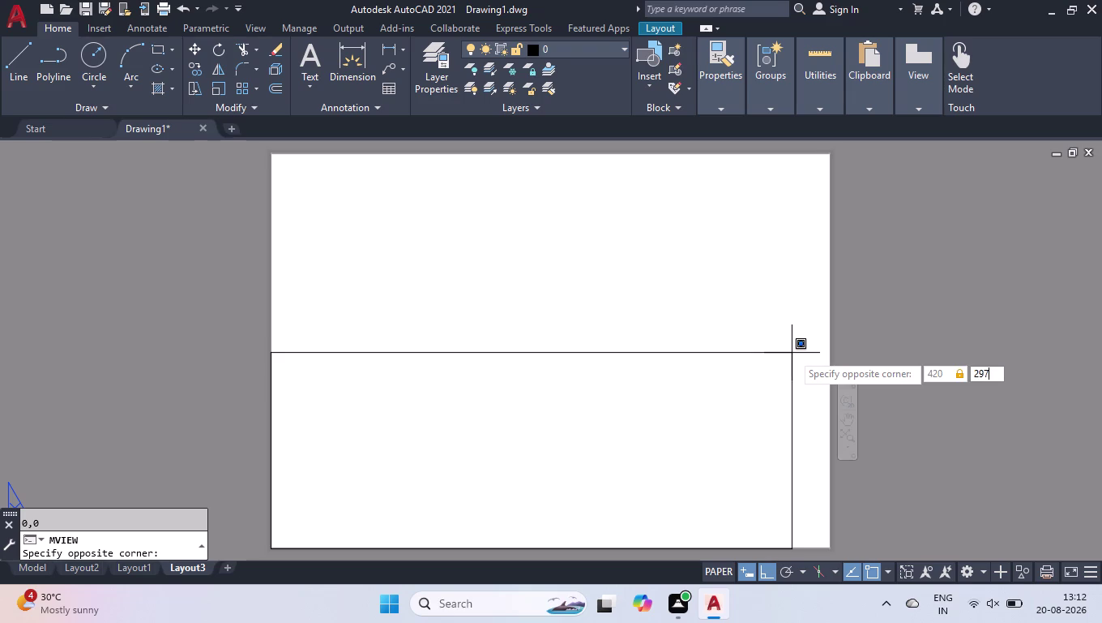
key(Return)
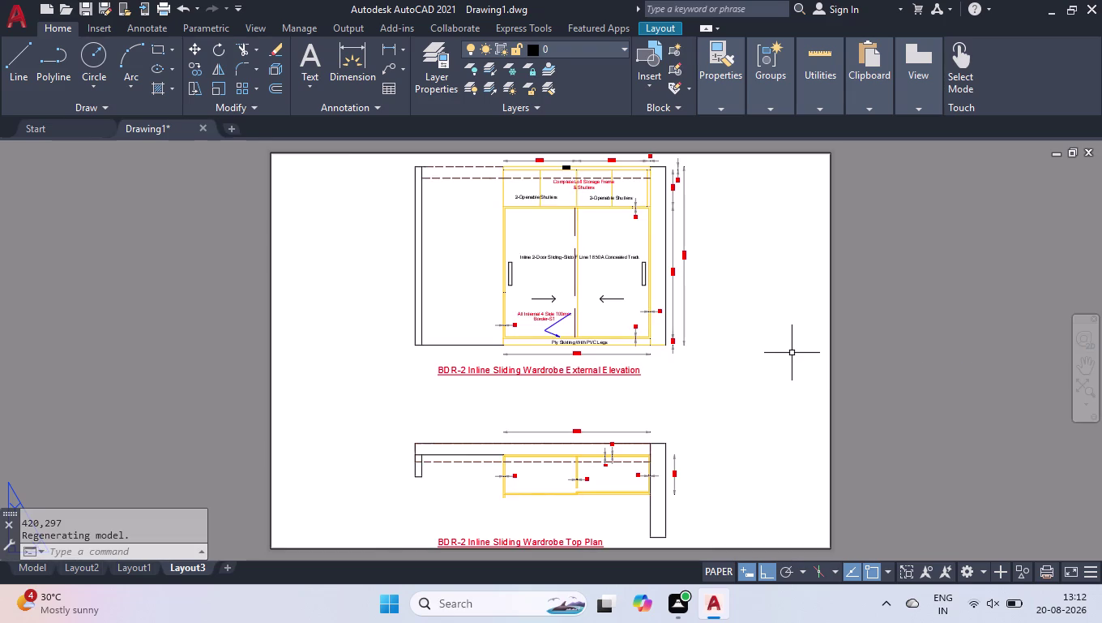
right_click(76, 573)
Permanently delete Layout1 and Layout2, leaving only Layout3 beside Model.
click(150, 323)
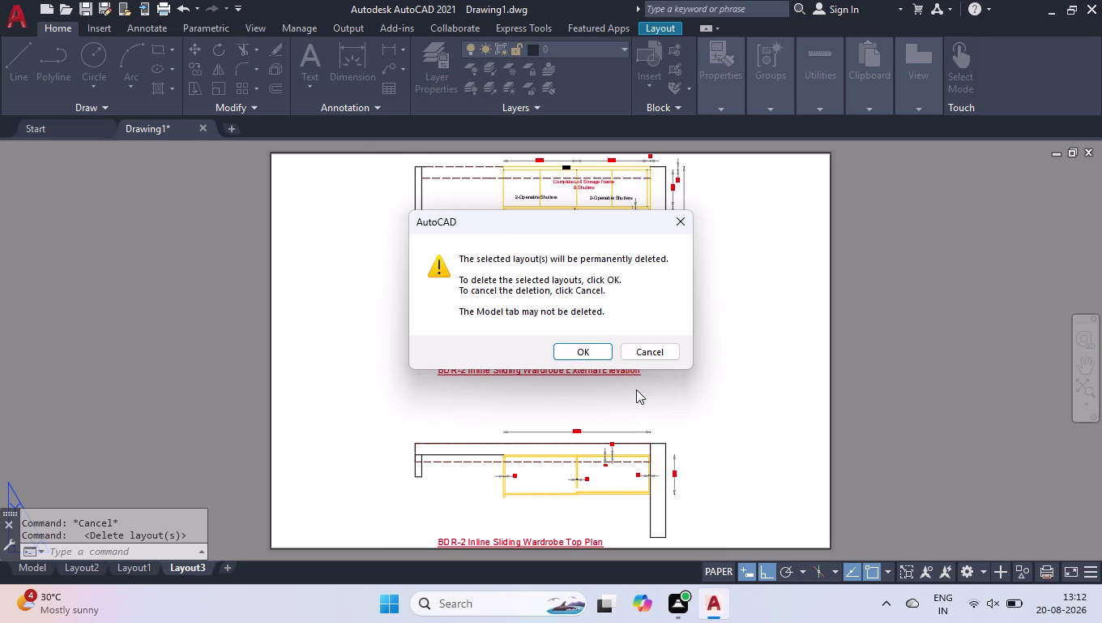
key(Return)
right_click(84, 570)
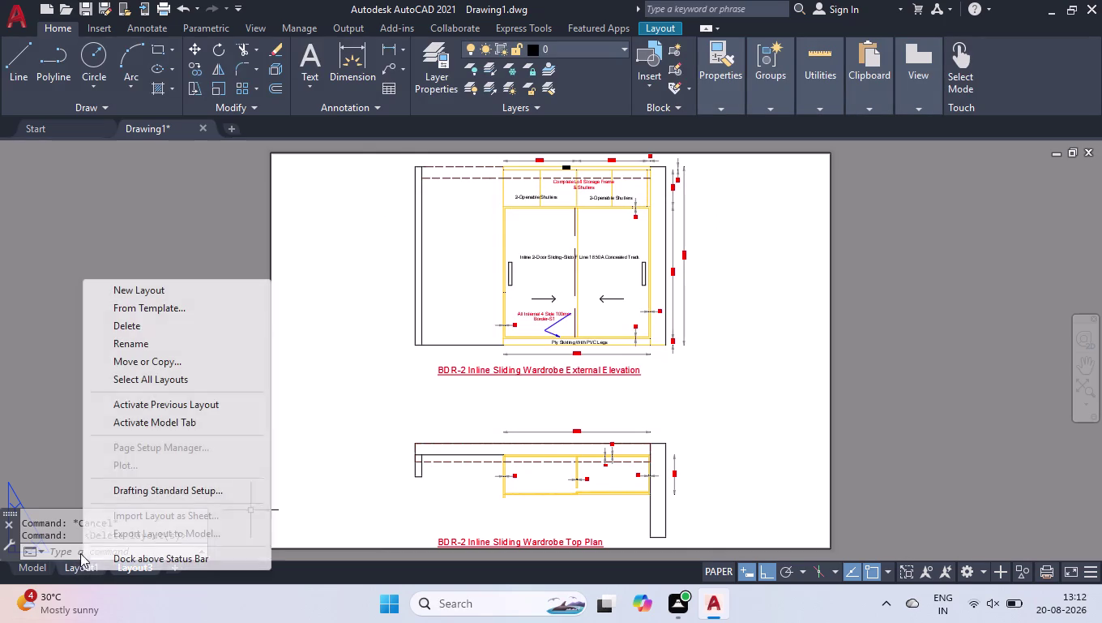
click(150, 330)
key(Return)
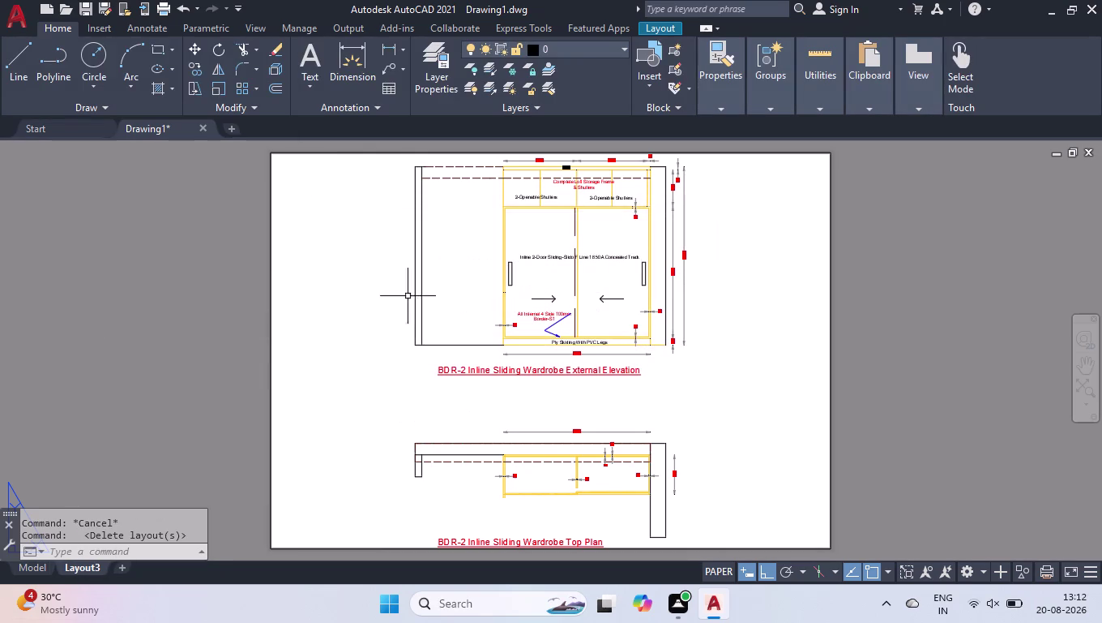
click(18, 26)
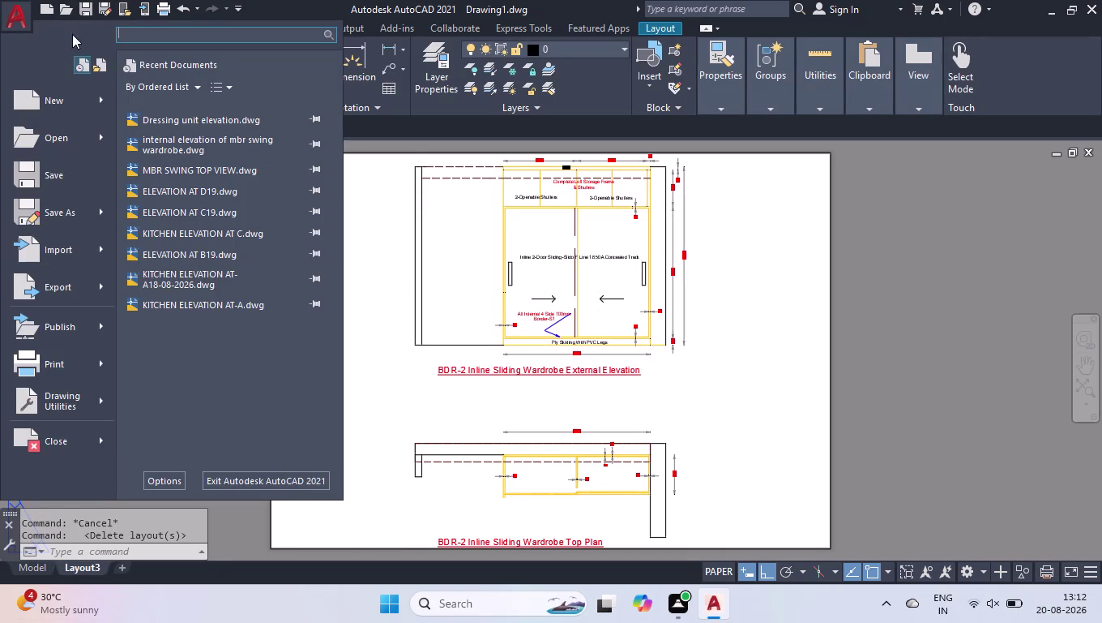
Export the layout as a PDF named 'BDR-2 internal'.
click(54, 291)
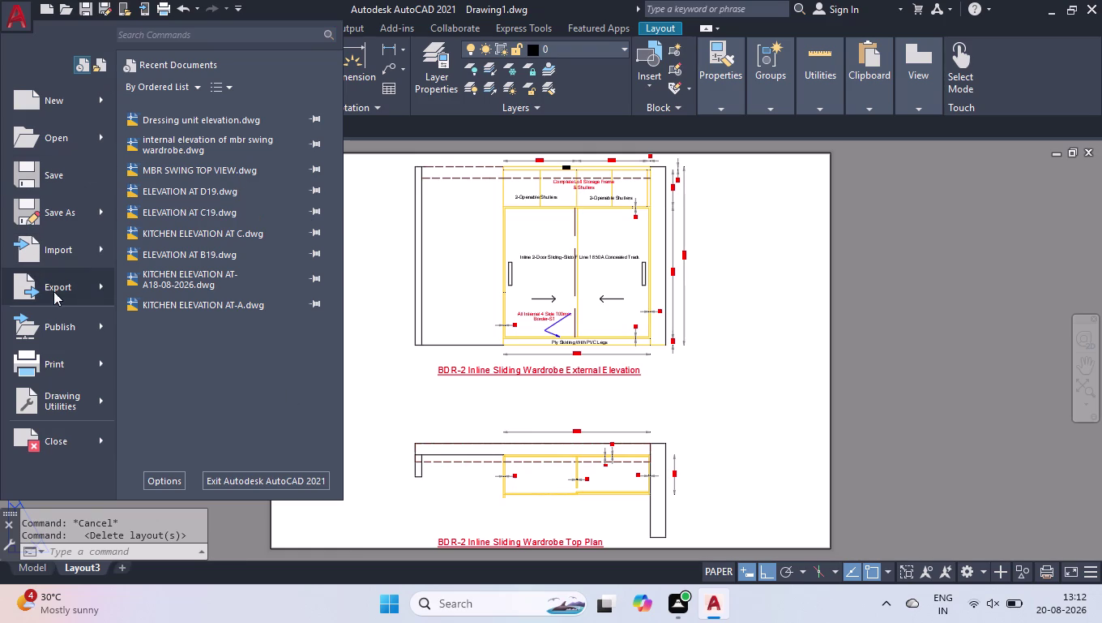
click(190, 262)
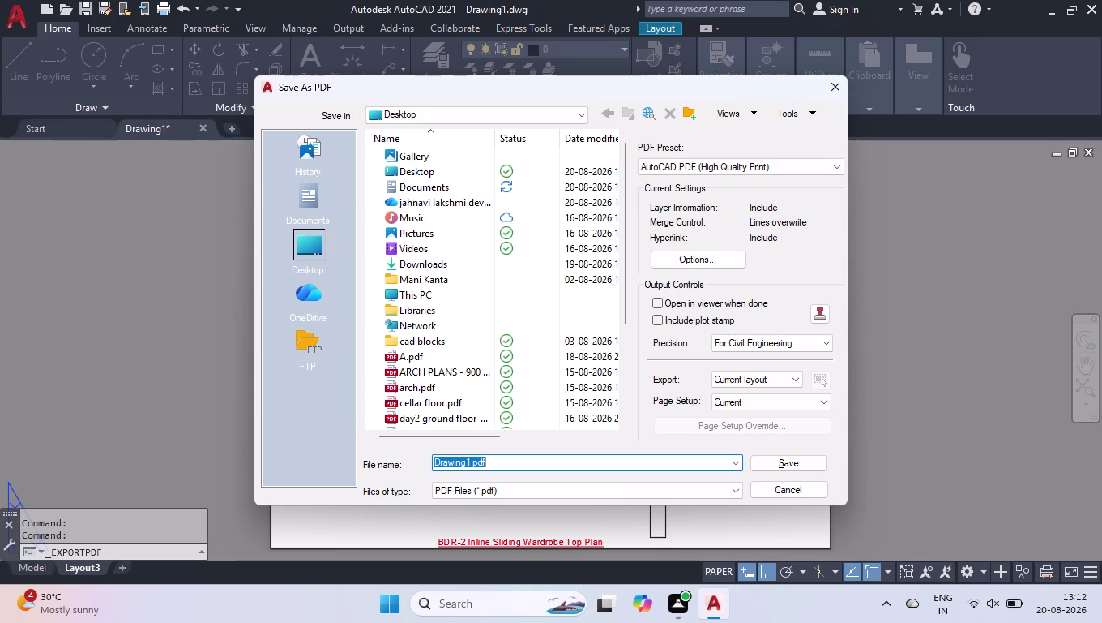
text(BDR)
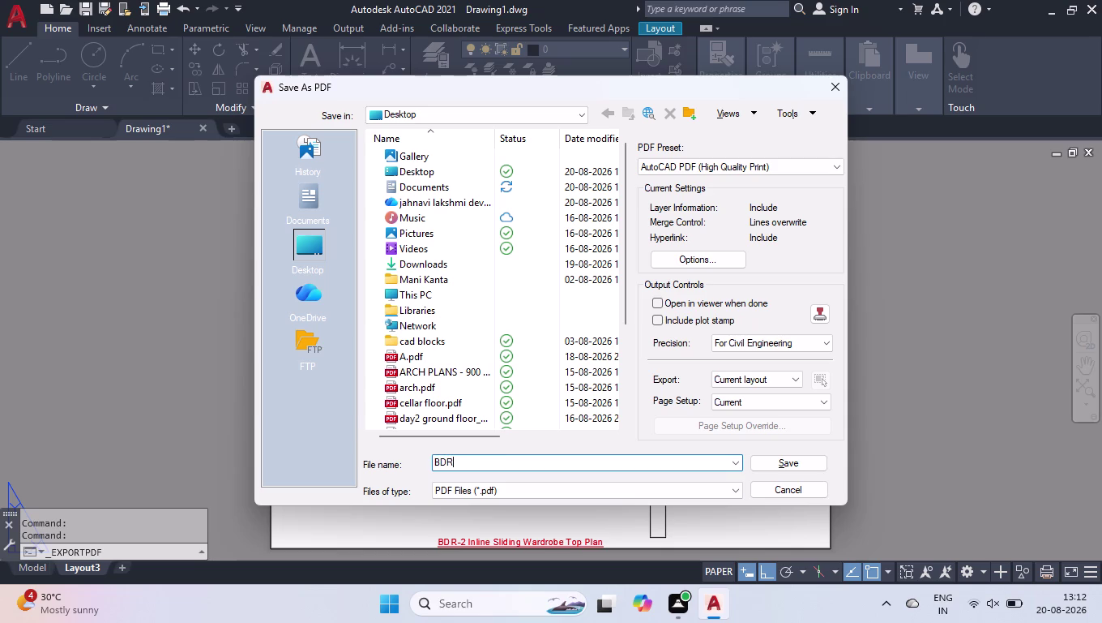
text(-2)
key(space)
text(int)
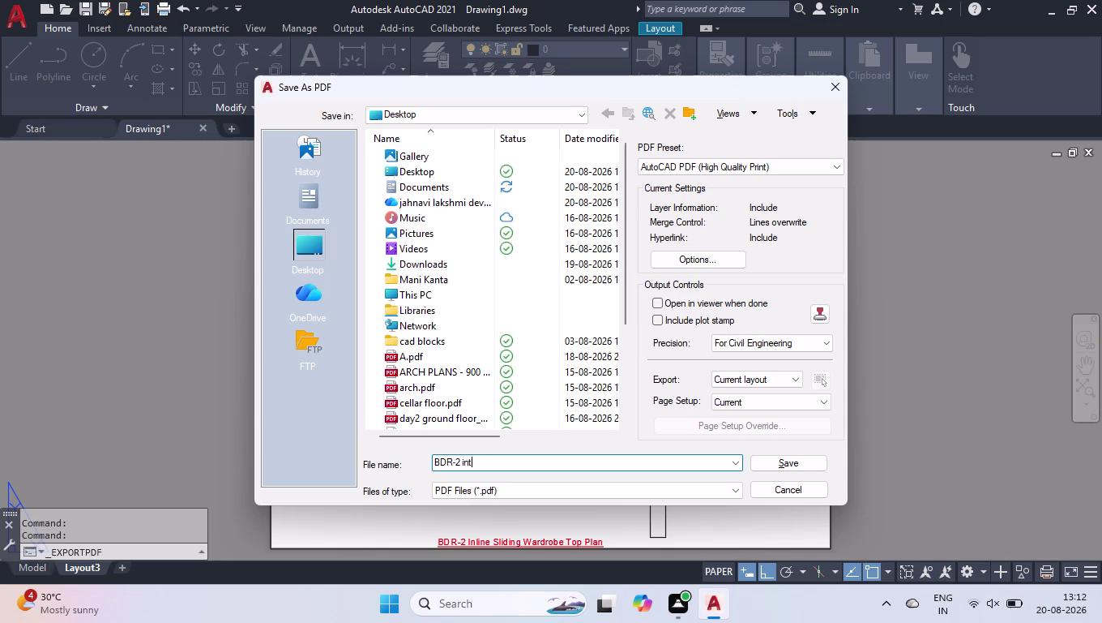
text(ernal)
key(space)
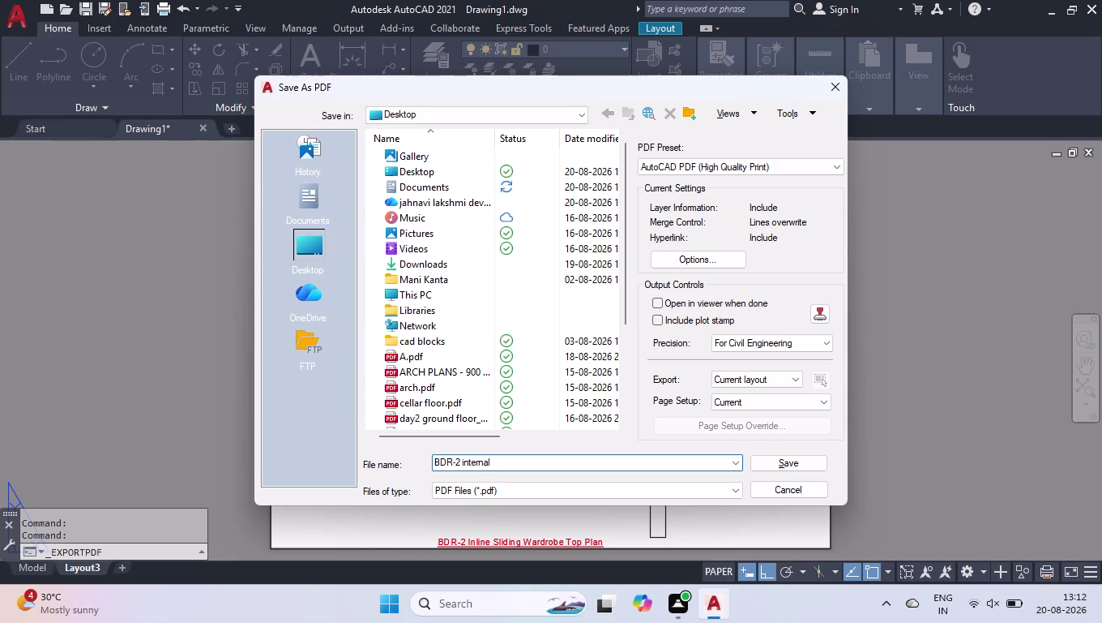